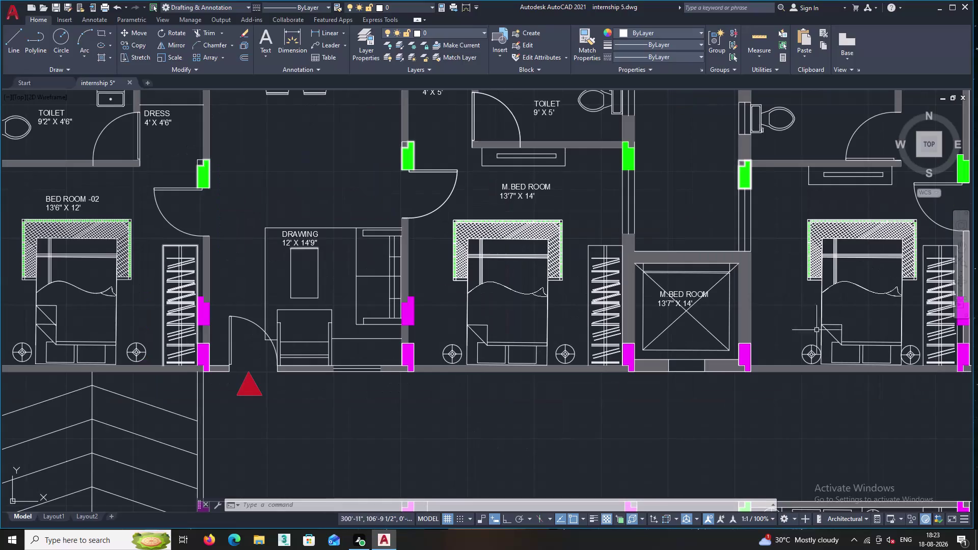
Replace the lift shaft label text with LIFT / 6'6" X6' via Mtext Edit.
middle_drag(776, 336, 711, 328)
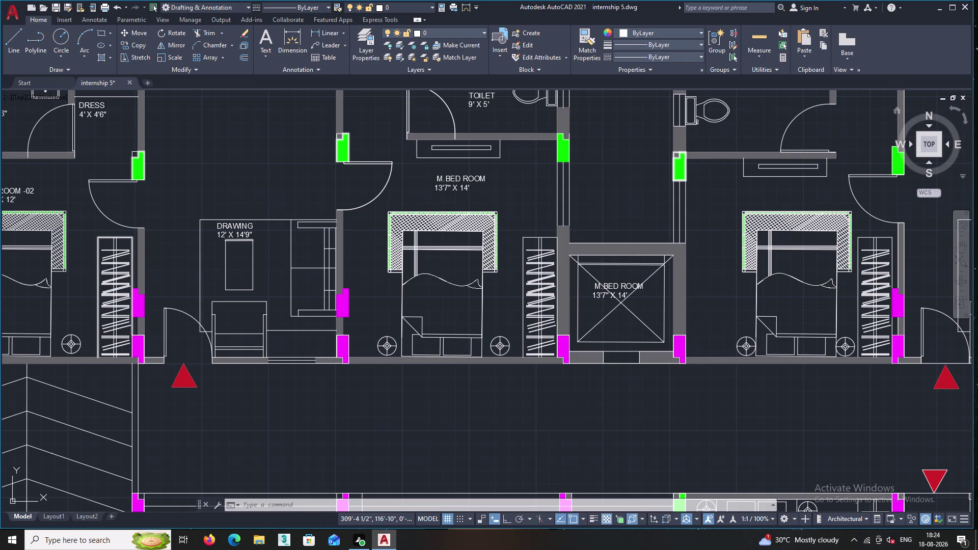
scroll(down, 3)
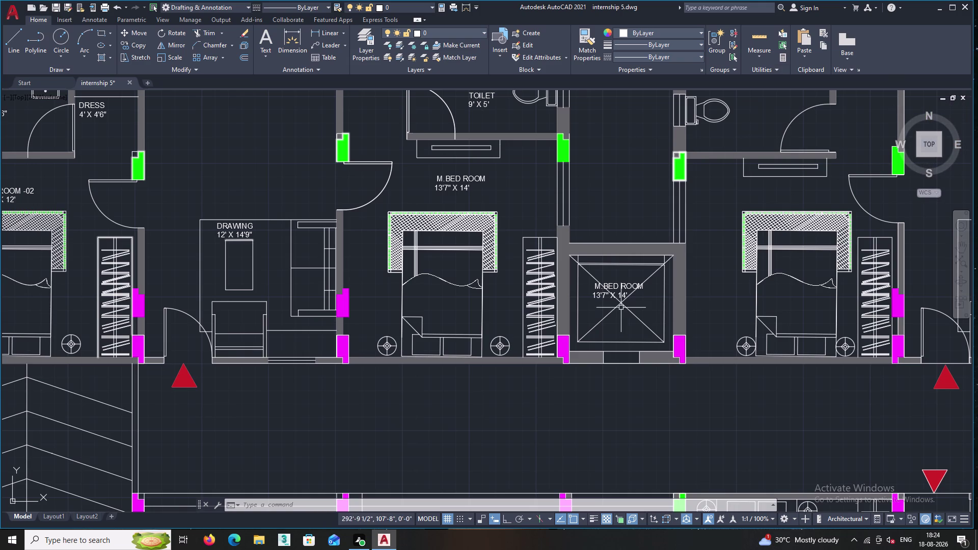
scroll(up, 3)
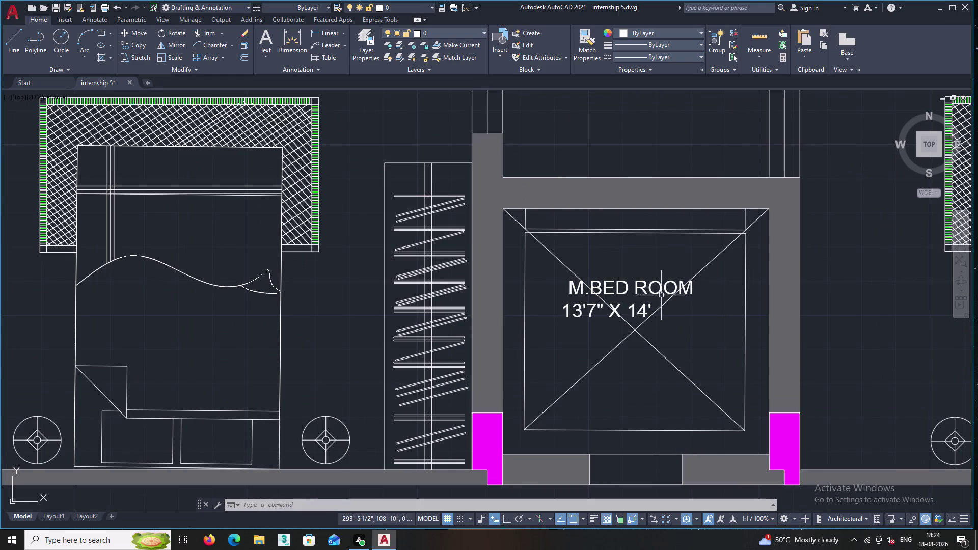
scroll(down, 3)
scroll(up, 3)
double_click(641, 285)
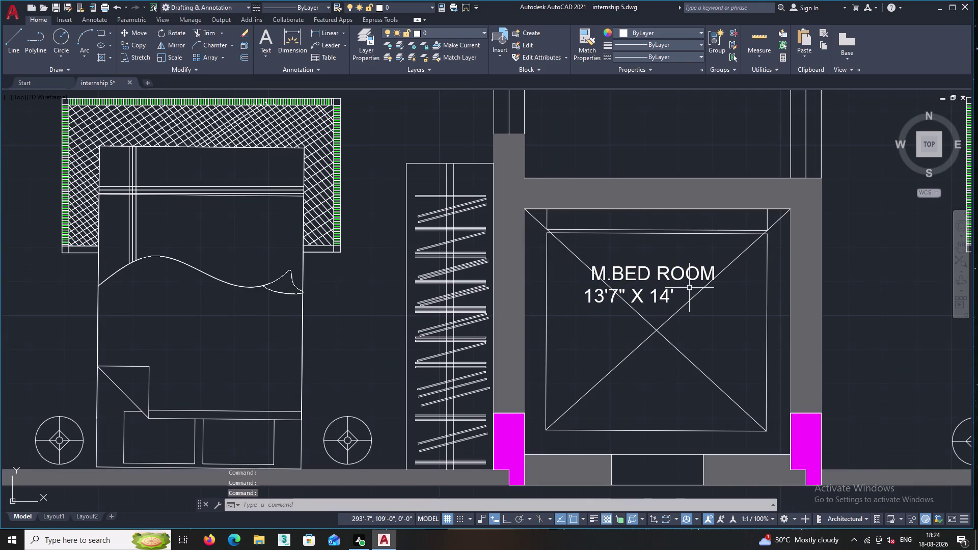
click(672, 270)
right_click(661, 252)
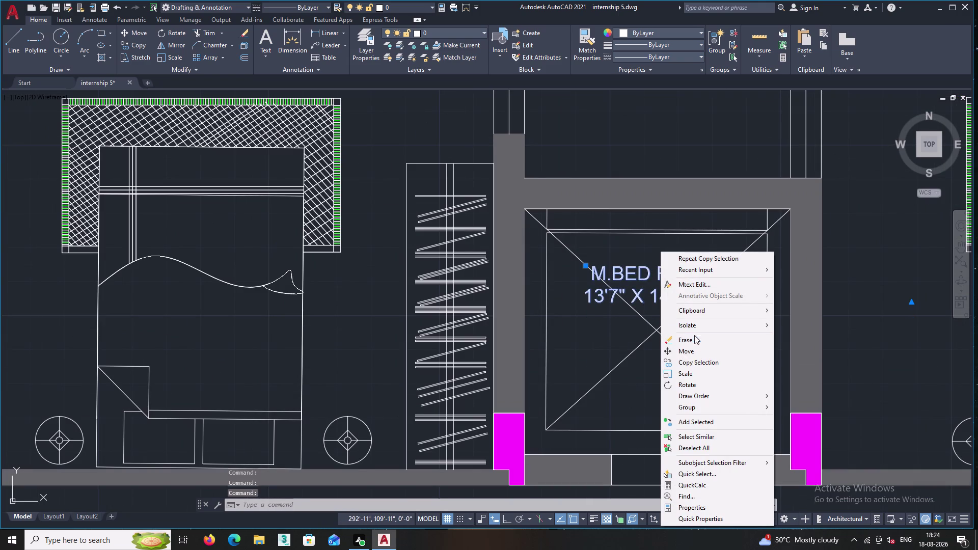
click(695, 286)
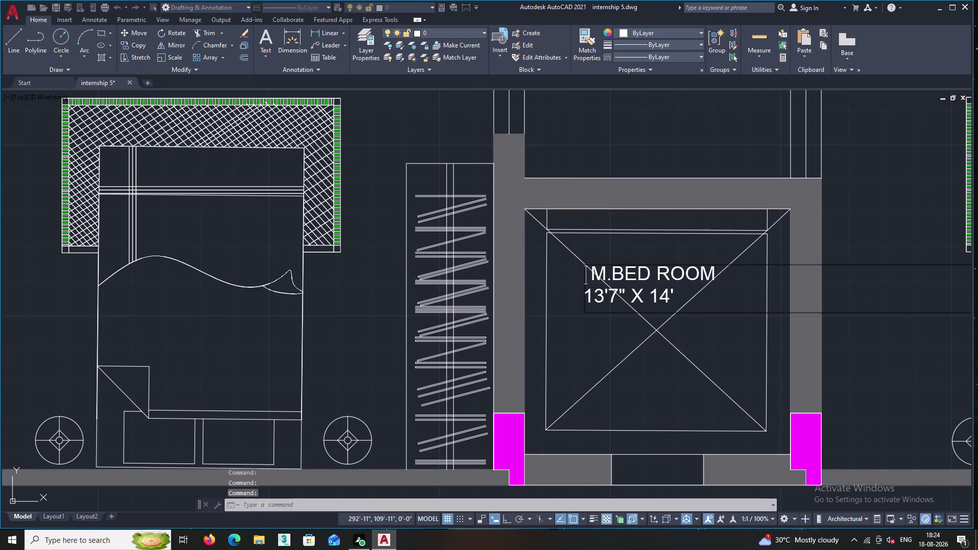
double_click(677, 296)
click(677, 296)
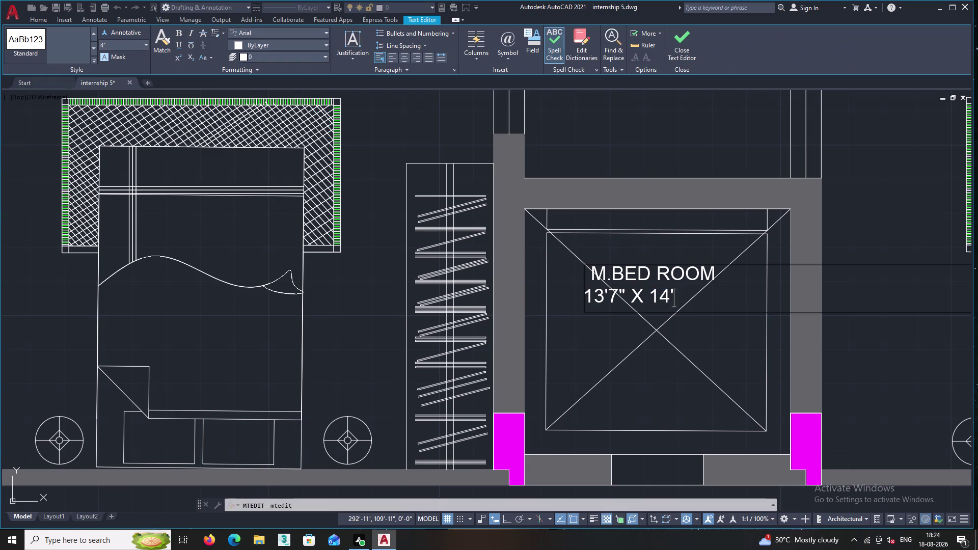
key(BackSpace)
key(BackSpace)
key(BackSpace)
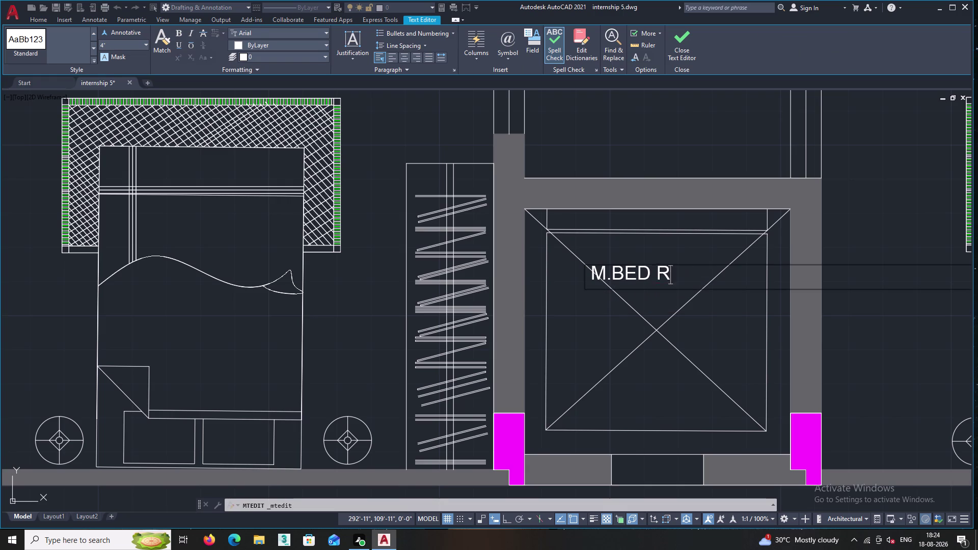
text(LIF)
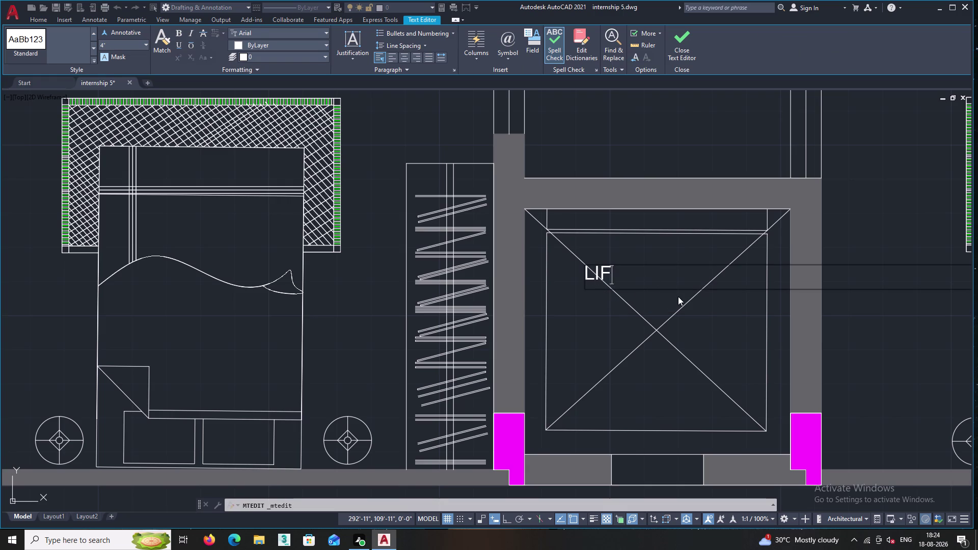
text(T)
scroll(up, 3)
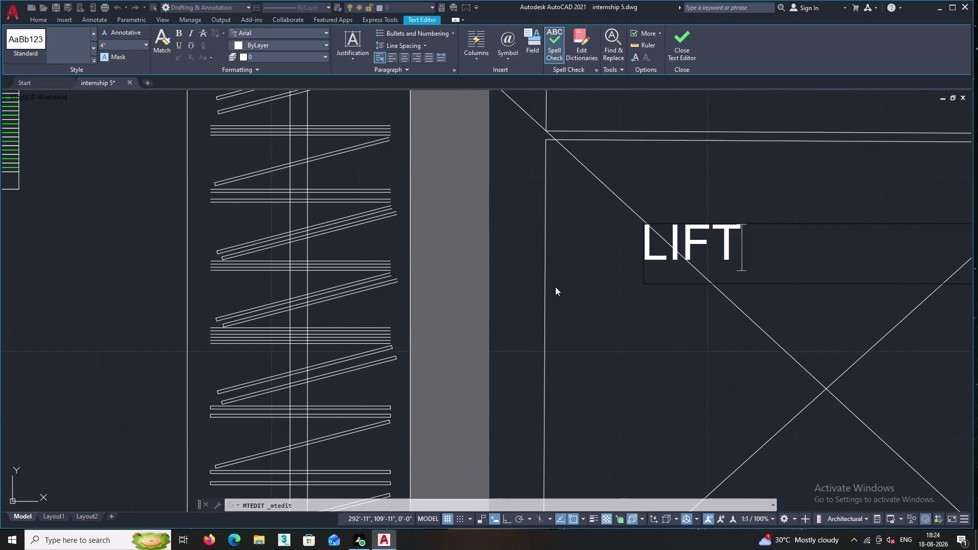
key(Return)
text(6)
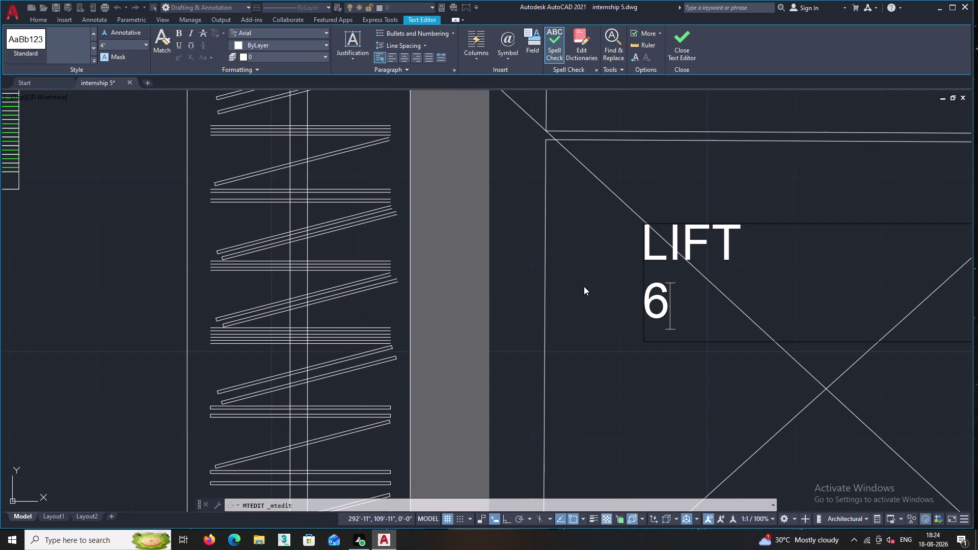
text('6")
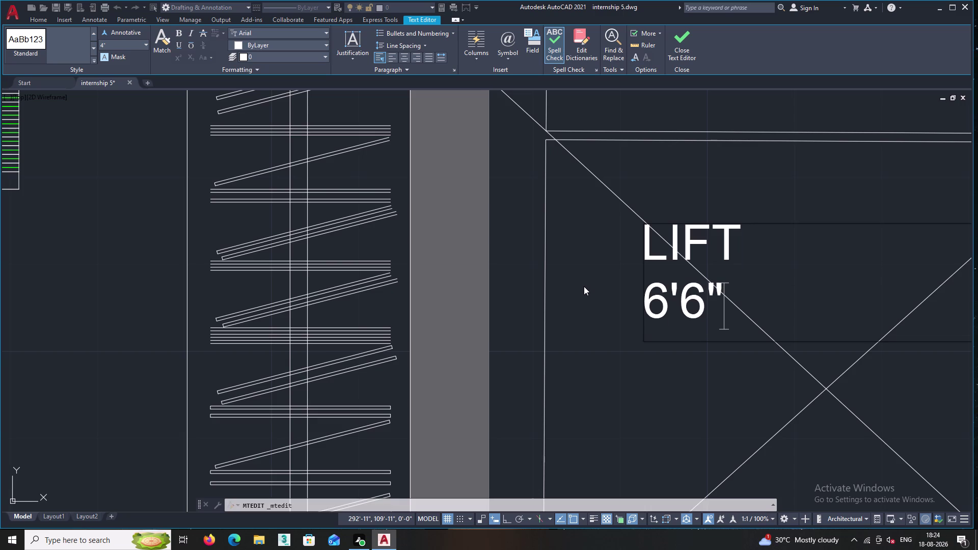
key(space)
text(X6)
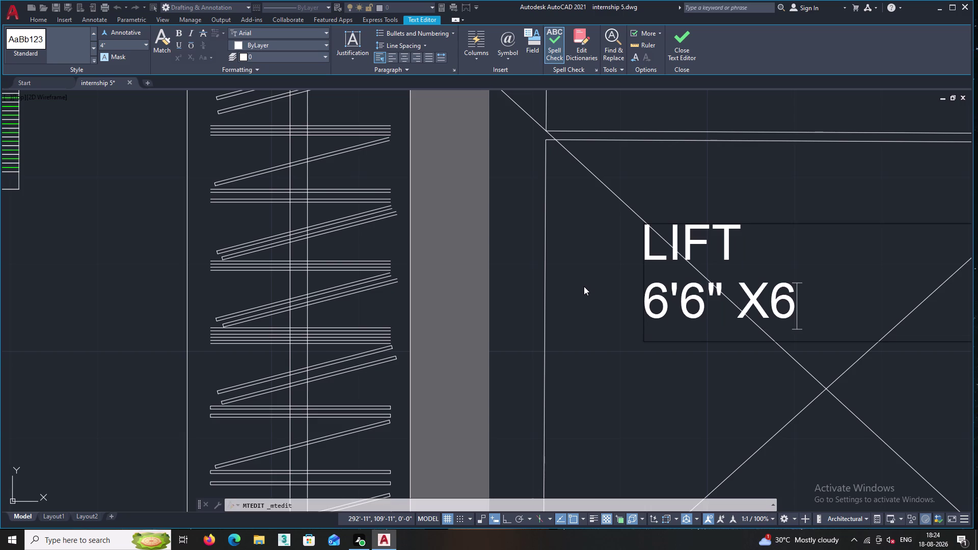
key(apostrophe)
scroll(up, 3)
click(618, 370)
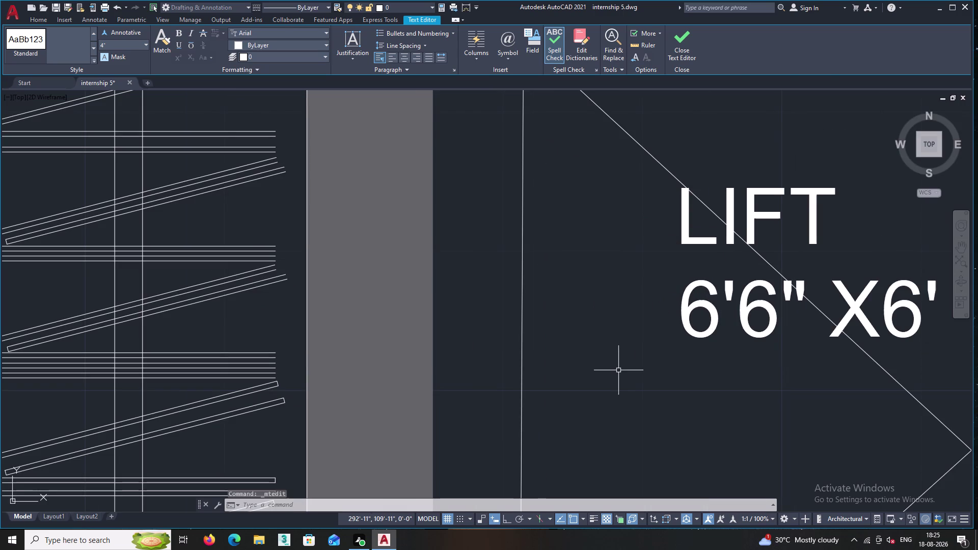
Move the LIFT label lower and to the right within the shaft.
middle_drag(663, 359, 530, 359)
scroll(down, 3)
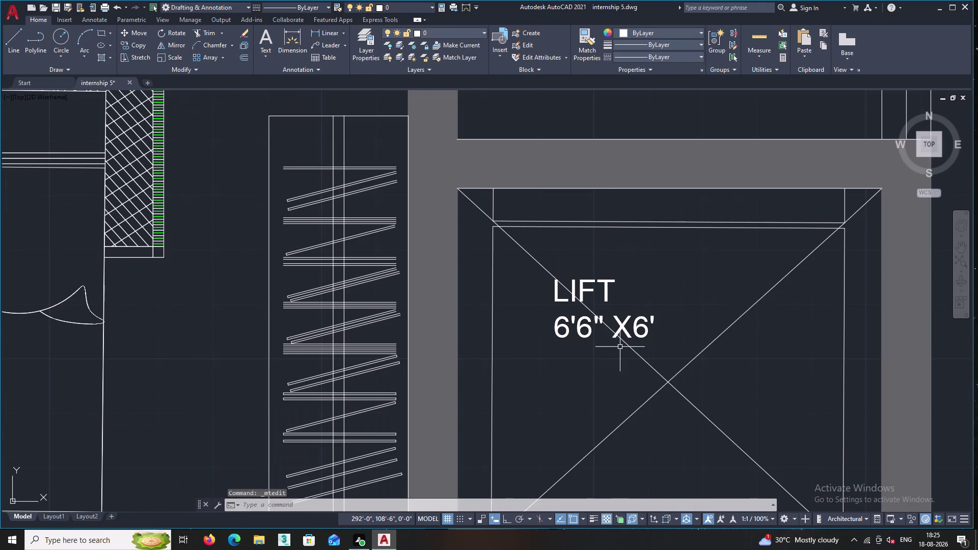
scroll(up, 3)
click(574, 276)
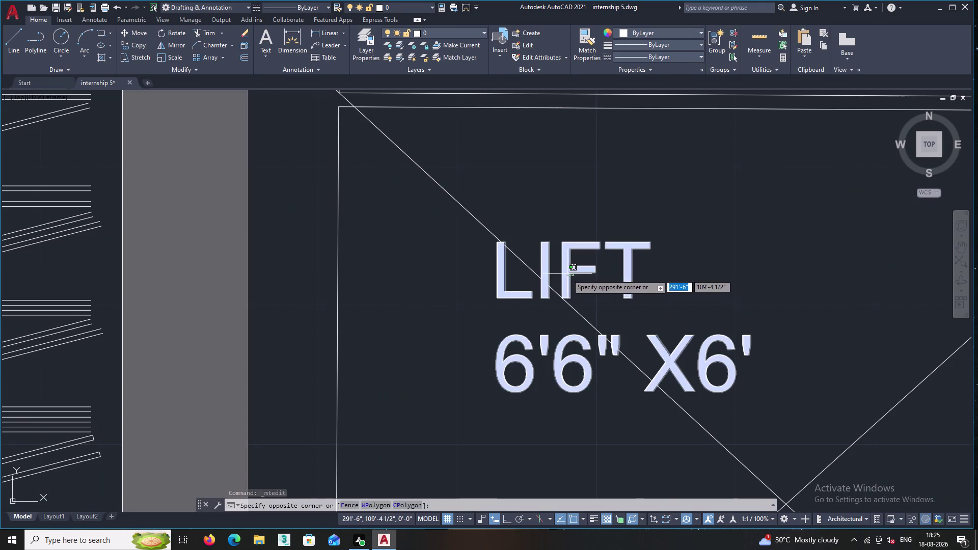
click(567, 274)
right_click(555, 251)
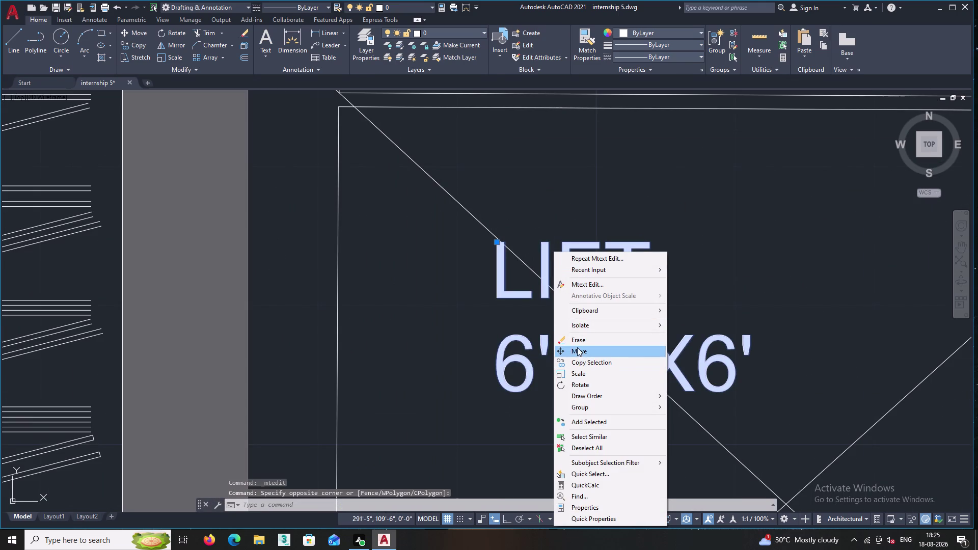
double_click(573, 351)
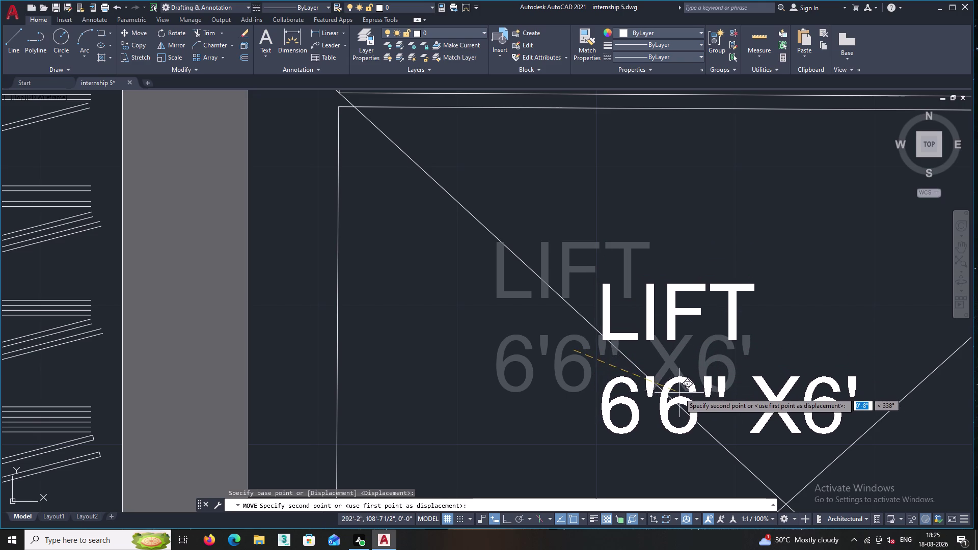
middle_drag(732, 404, 642, 365)
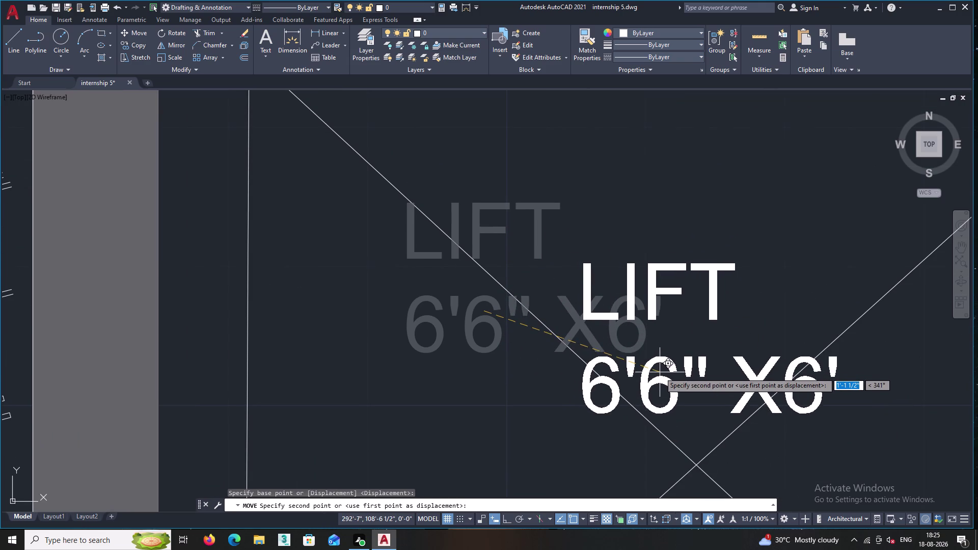
click(675, 383)
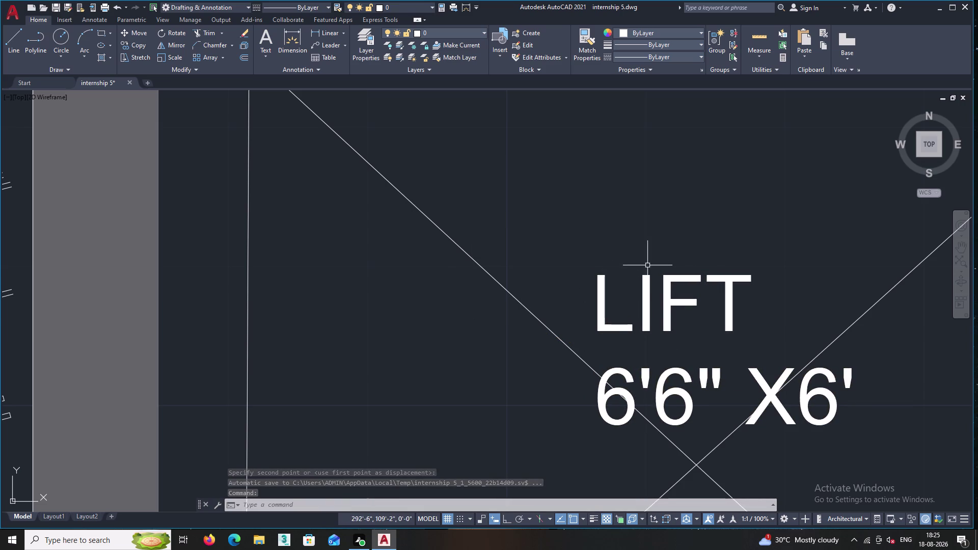
scroll(down, 3)
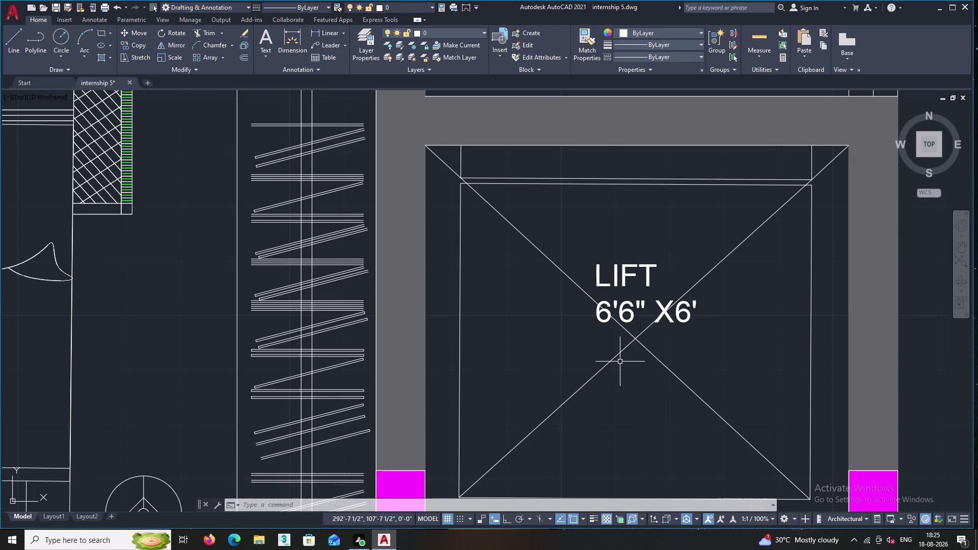
Renumber the BED ROOM -02 label to BED ROOM -01.
middle_drag(616, 361, 568, 399)
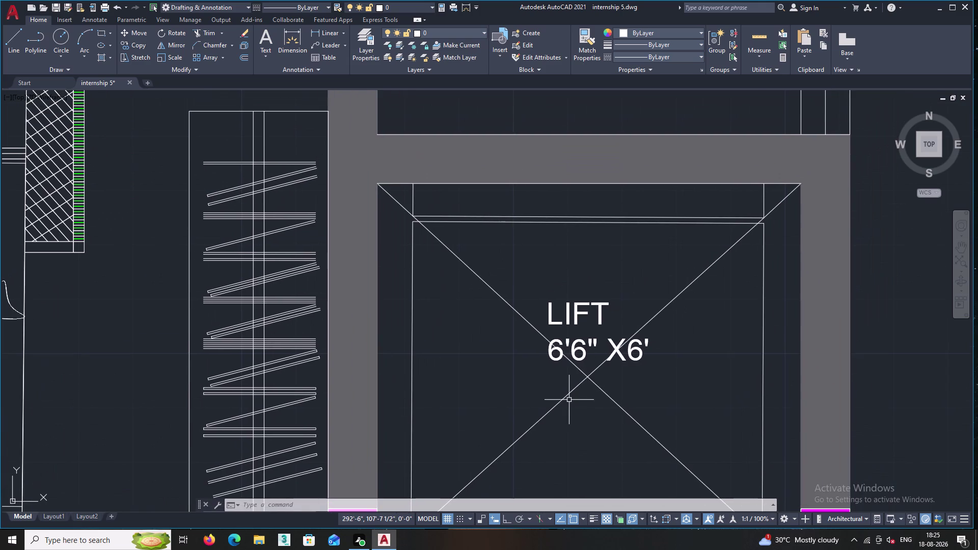
scroll(down, 3)
middle_drag(508, 401, 498, 428)
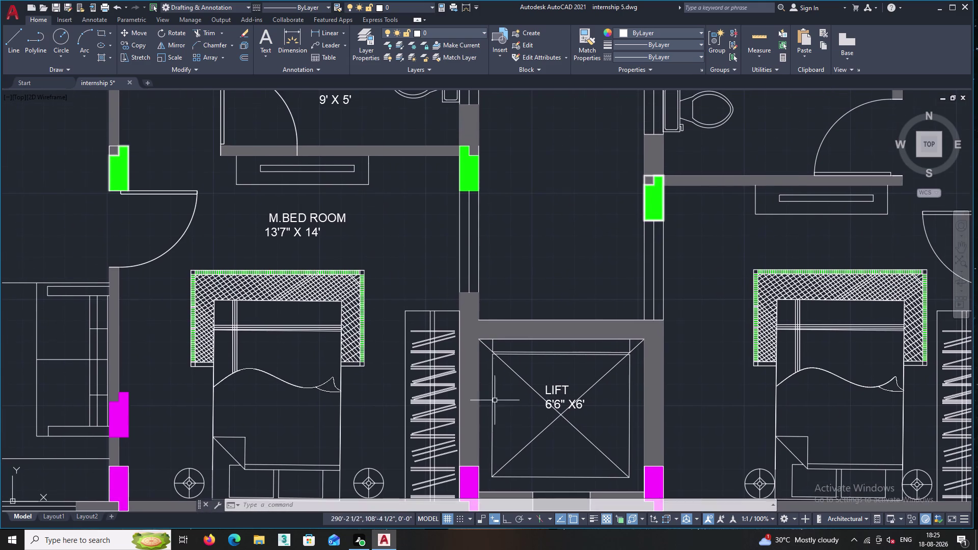
scroll(down, 3)
middle_drag(559, 320, 685, 322)
scroll(up, 3)
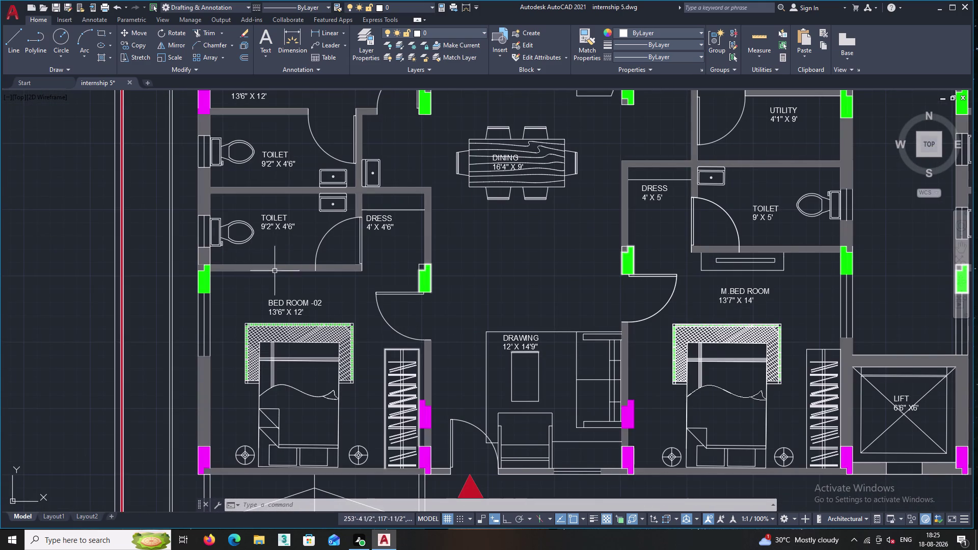
scroll(up, 3)
scroll(up, 3)
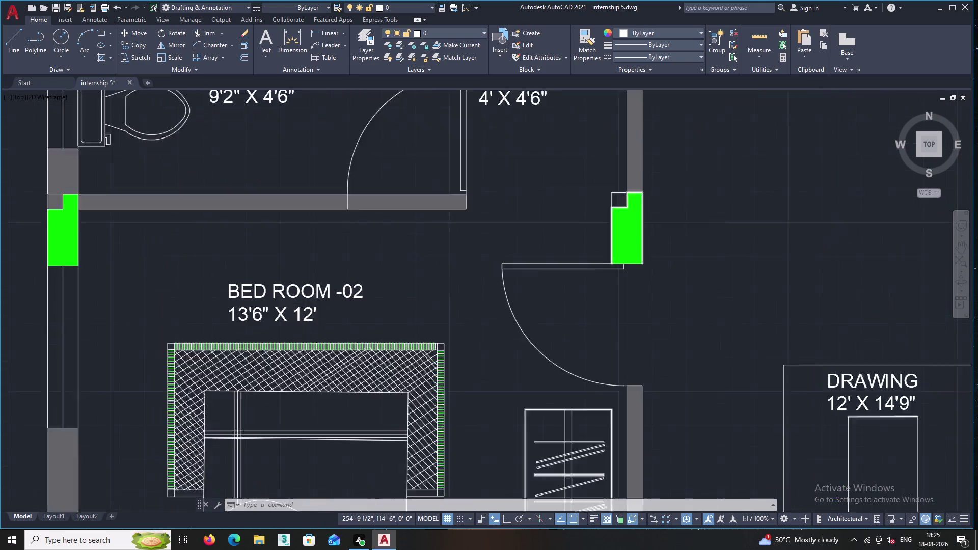
scroll(down, 3)
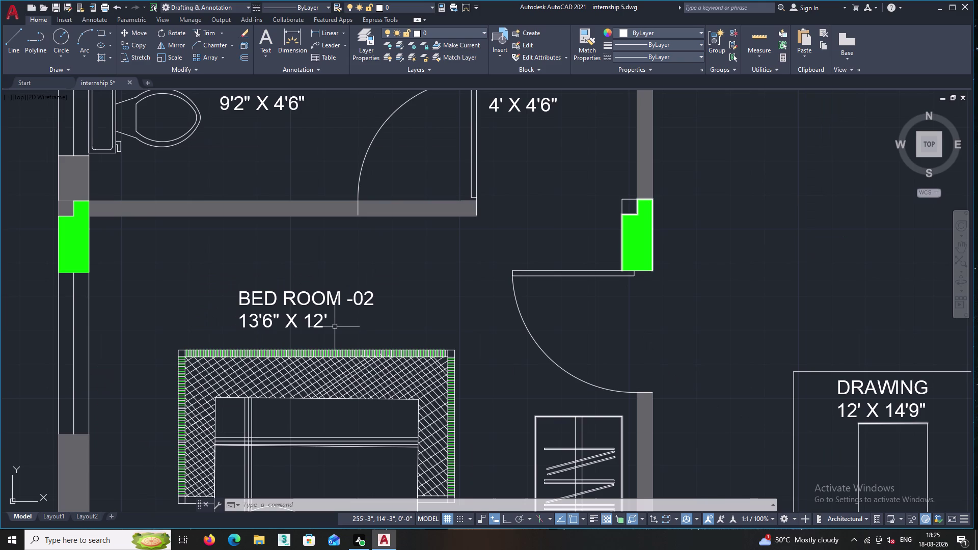
scroll(down, 3)
middle_drag(325, 303, 324, 391)
scroll(up, 3)
scroll(up, 3)
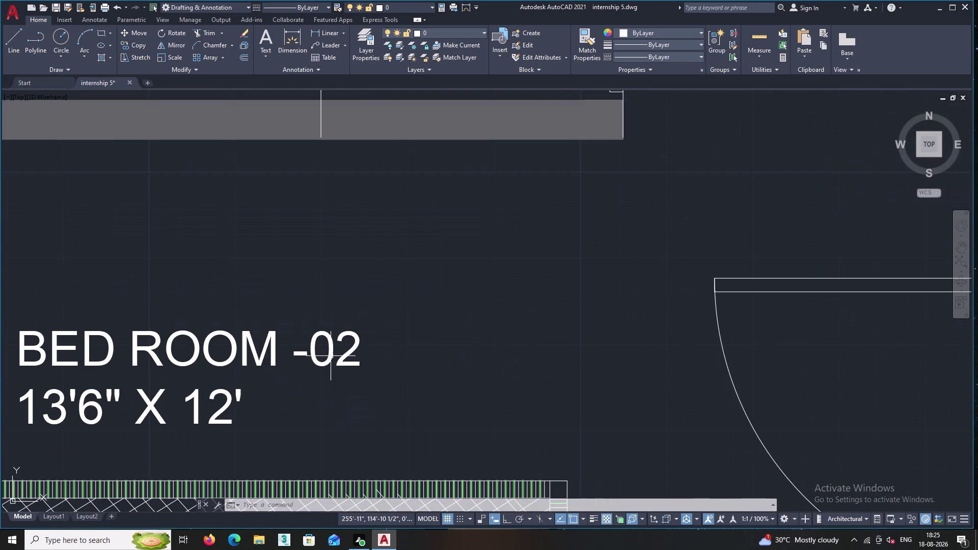
click(330, 355)
right_click(330, 325)
double_click(371, 82)
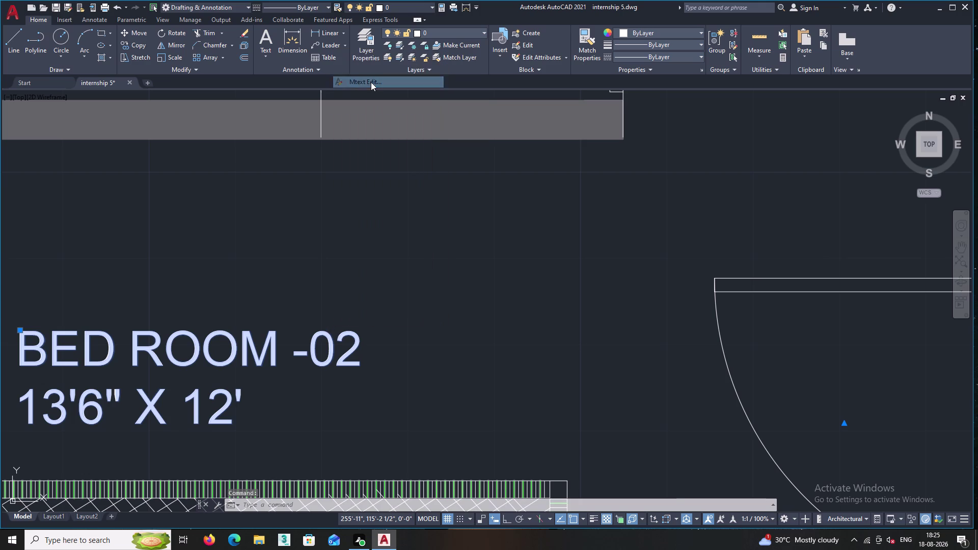
click(367, 353)
key(BackSpace)
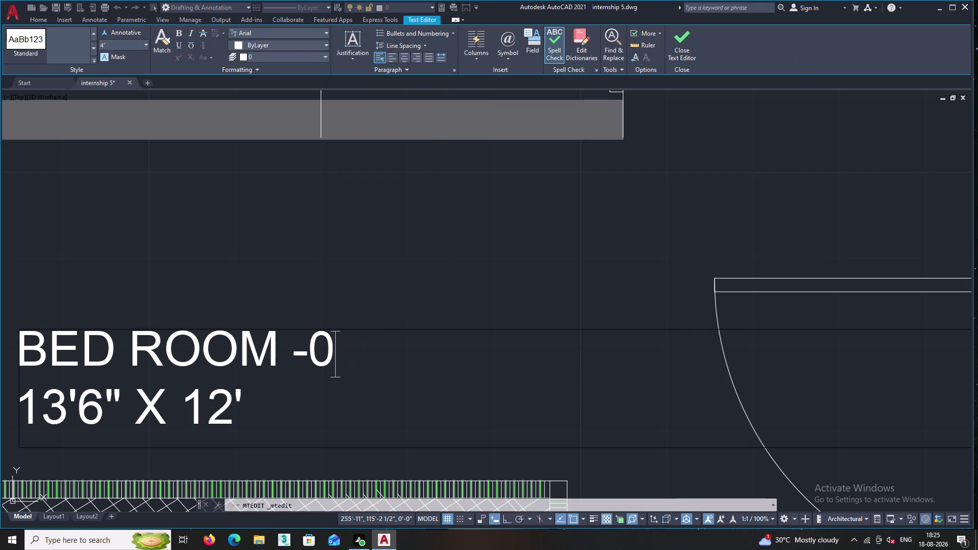
key(1)
scroll(down, 3)
Complete the bedroom size so it reads 13'6" X 12'5".
middle_drag(321, 383, 408, 353)
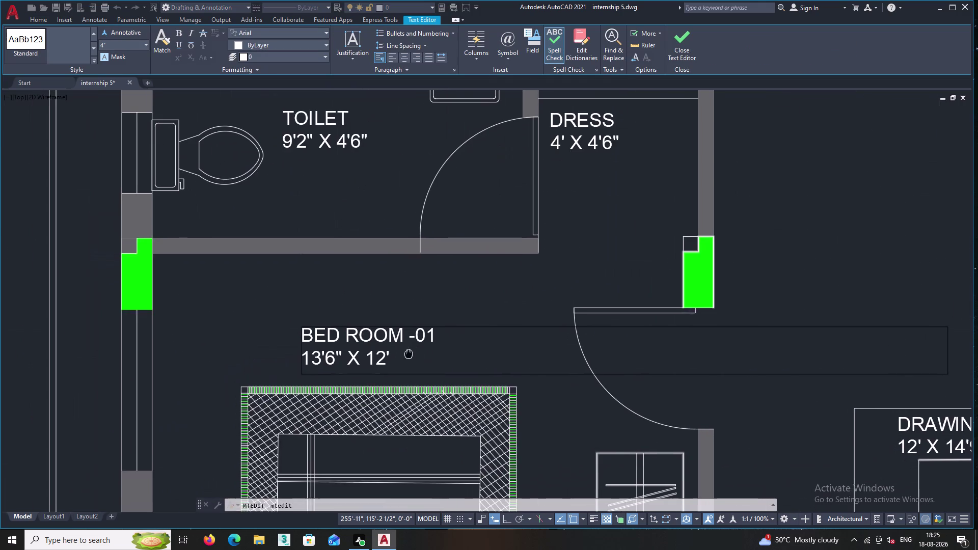
middle_drag(408, 353, 407, 353)
scroll(up, 3)
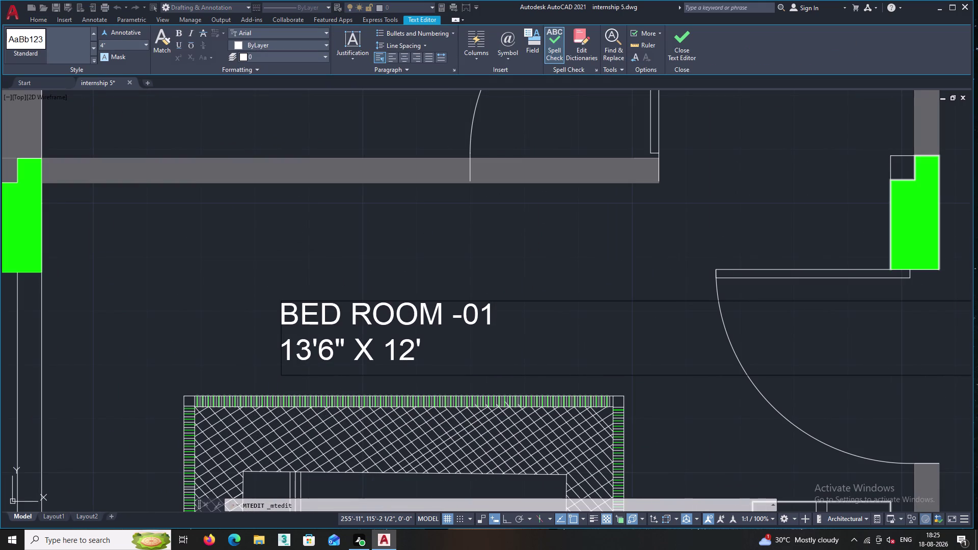
scroll(up, 3)
click(445, 331)
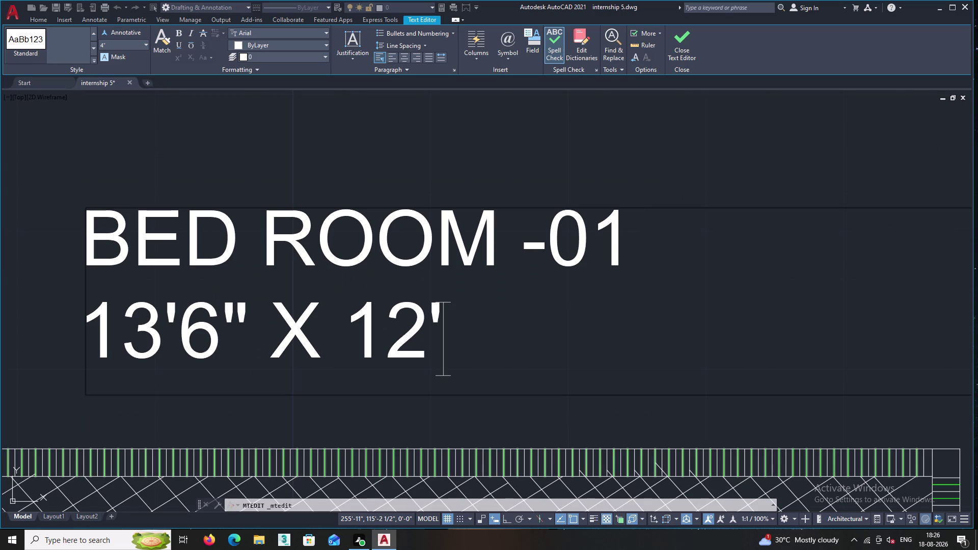
text(5)
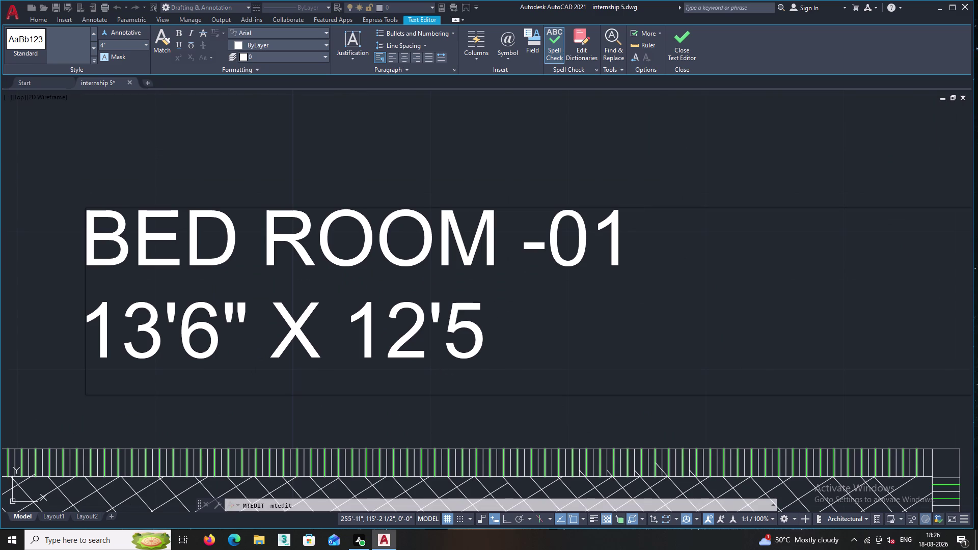
text(")
click(417, 412)
scroll(down, 3)
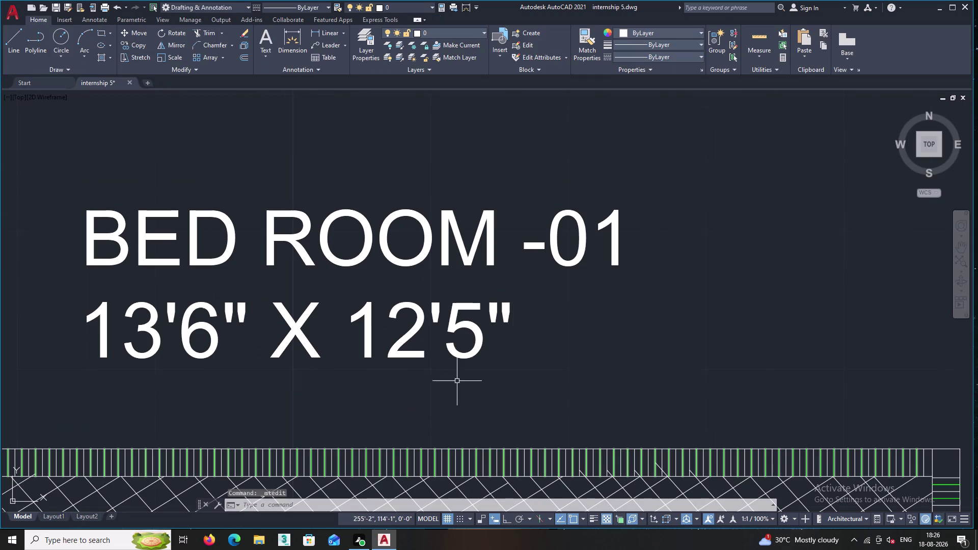
middle_drag(494, 359, 364, 348)
scroll(down, 3)
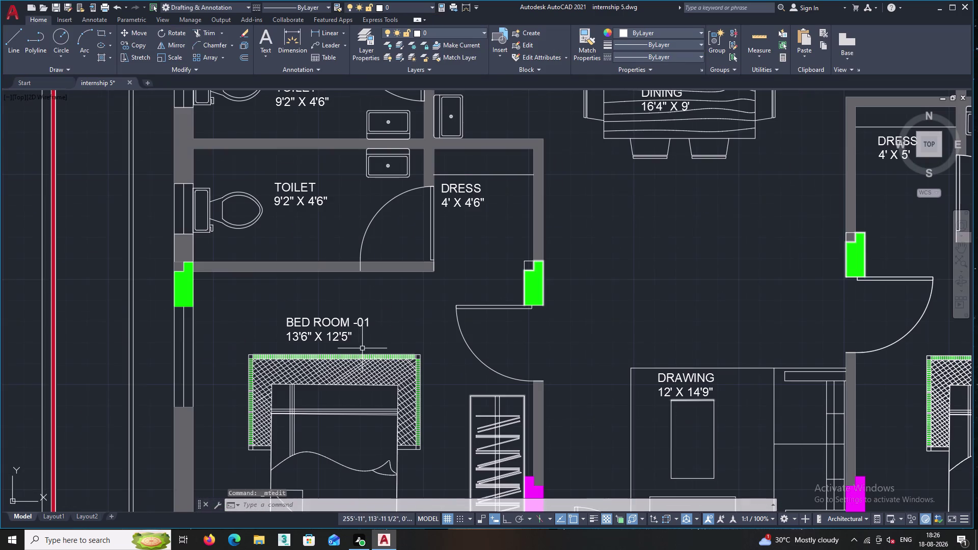
middle_drag(353, 344, 332, 386)
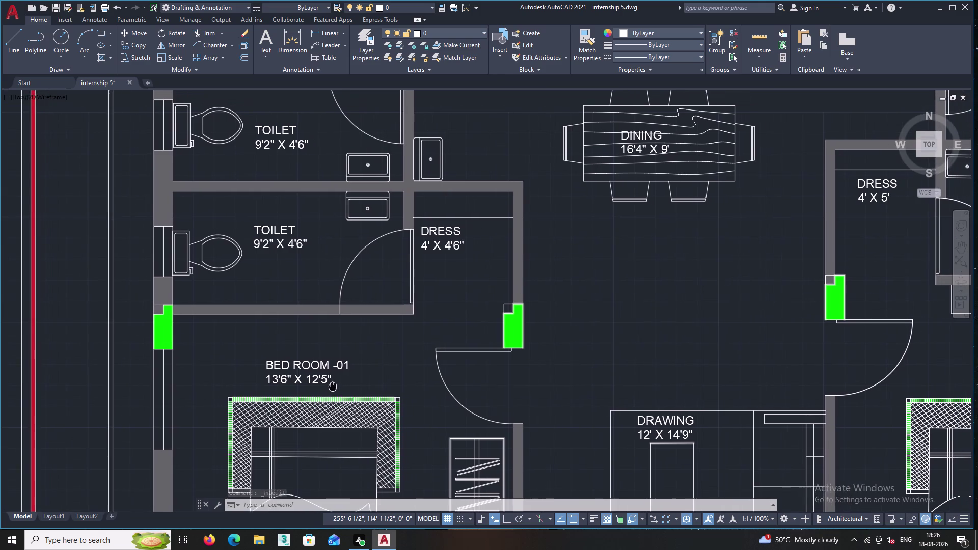
middle_drag(332, 387, 239, 385)
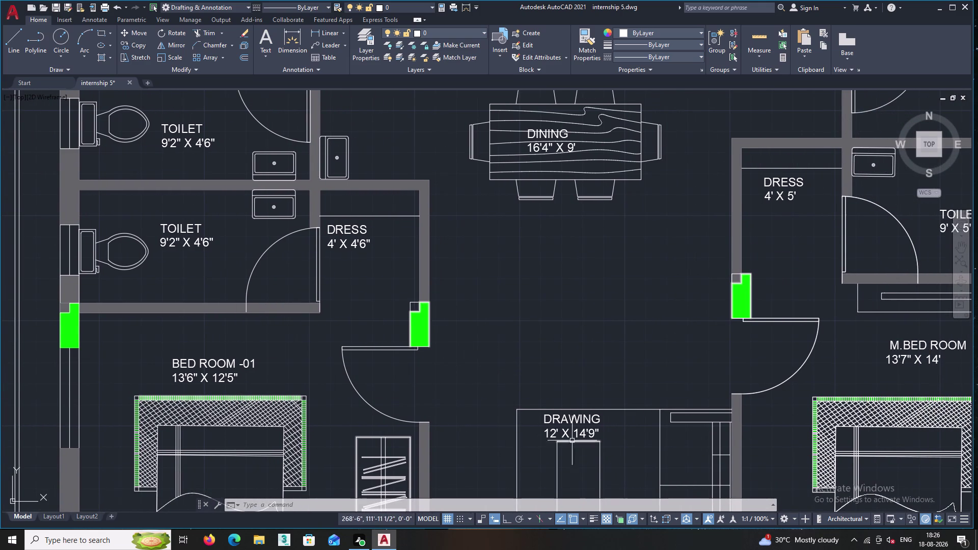
middle_drag(578, 435, 401, 394)
scroll(down, 3)
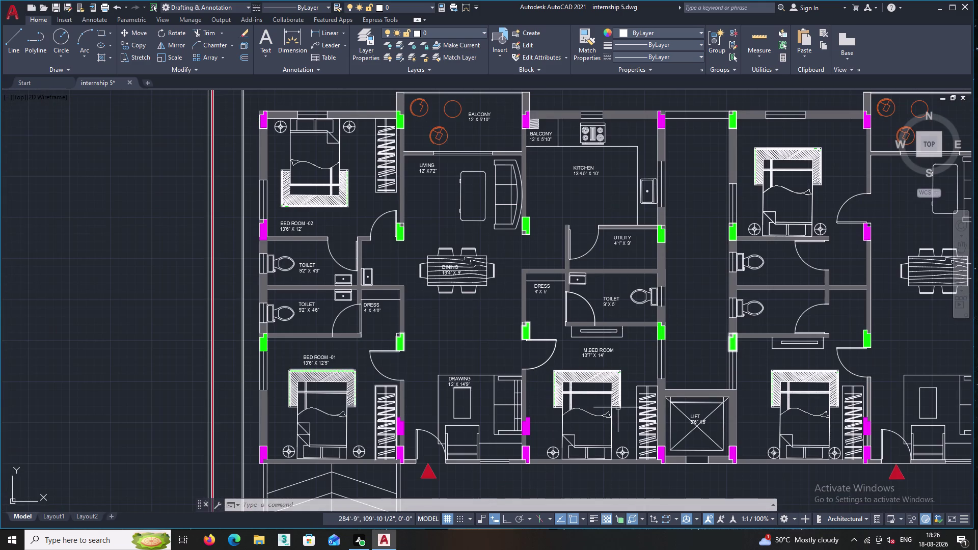
middle_drag(617, 407, 524, 407)
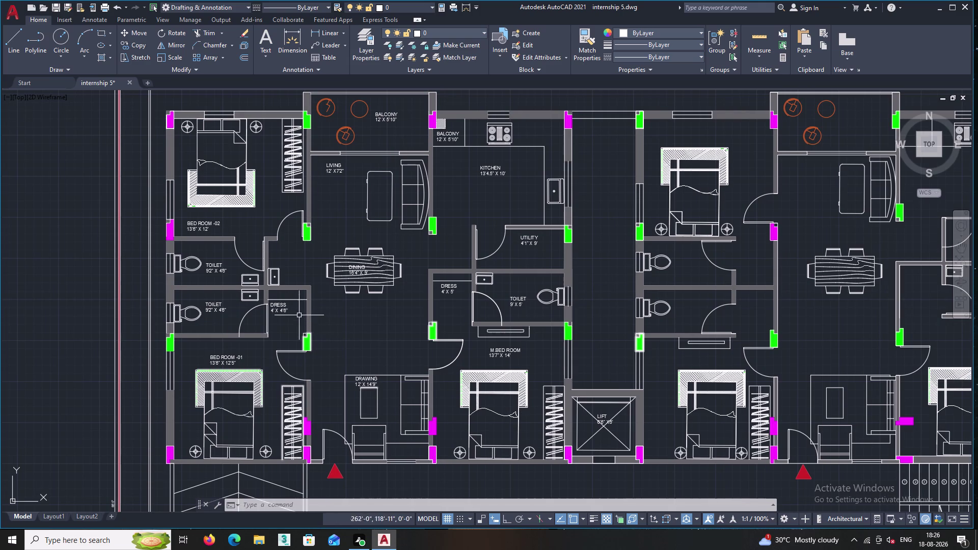
middle_drag(249, 276, 308, 360)
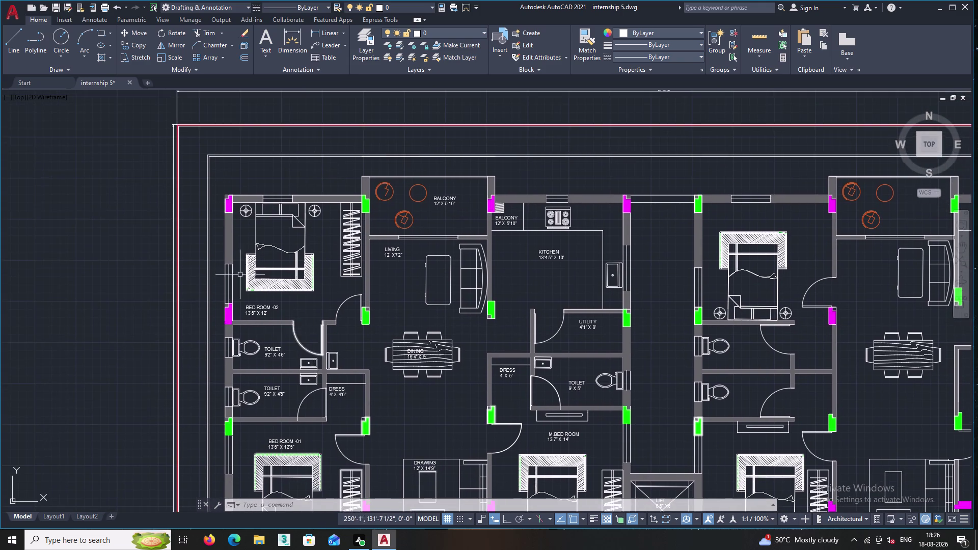
scroll(up, 3)
Copy the BED ROOM -02 13'6" X 12' label into the right unit's bedroom.
double_click(305, 384)
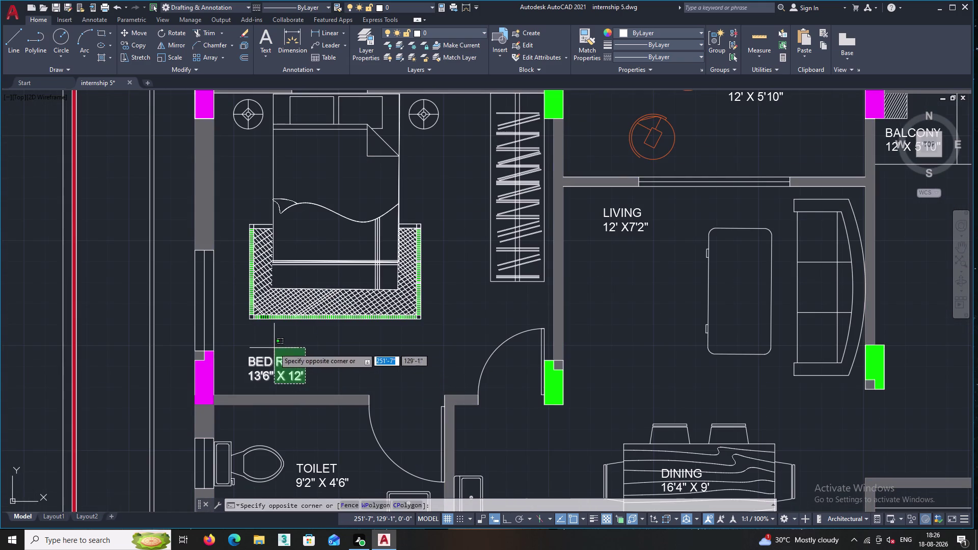
click(274, 347)
right_click(285, 346)
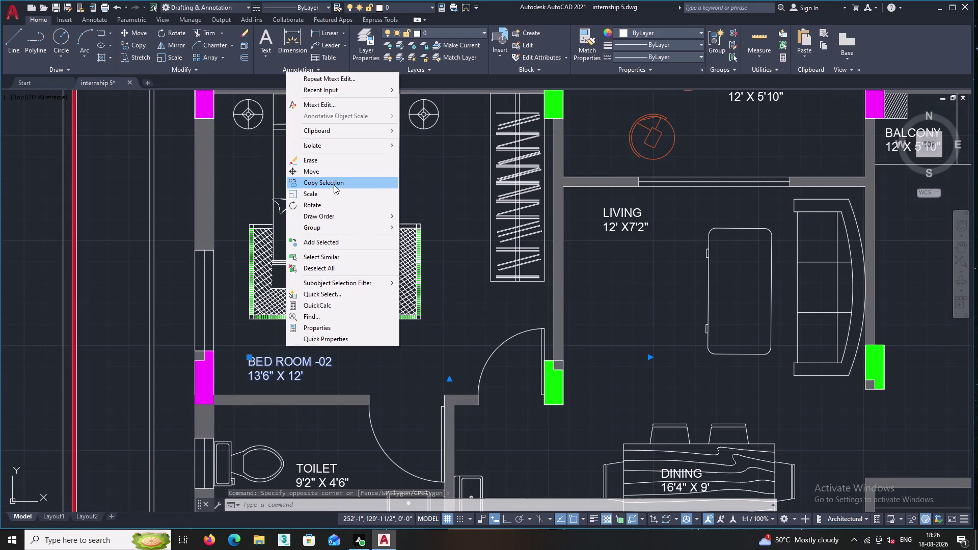
double_click(324, 187)
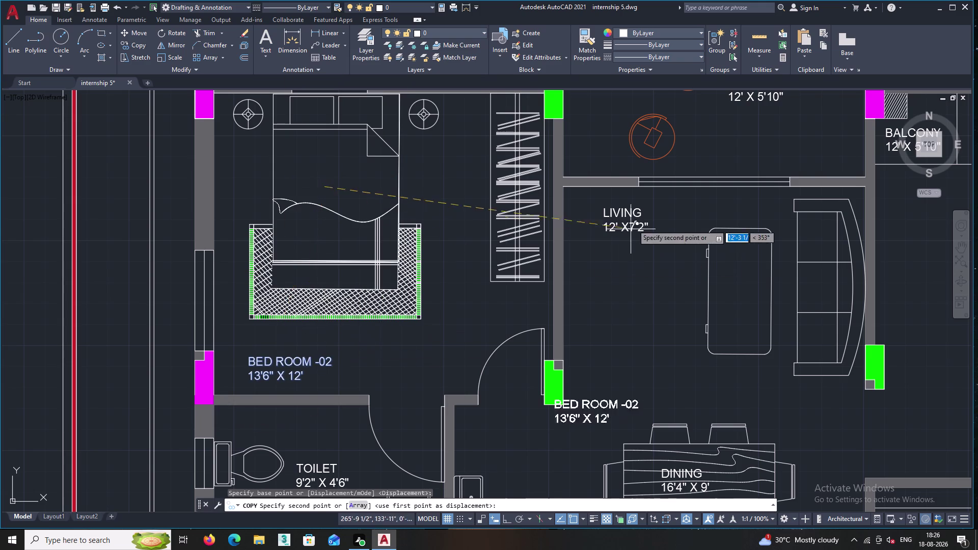
middle_drag(635, 202, 526, 324)
scroll(down, 3)
middle_drag(585, 288, 408, 222)
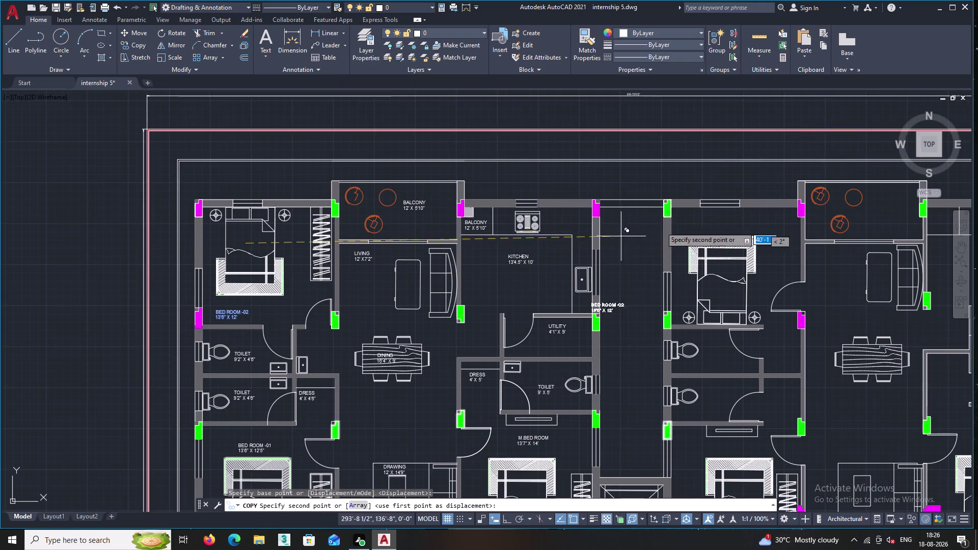
middle_drag(687, 197, 571, 243)
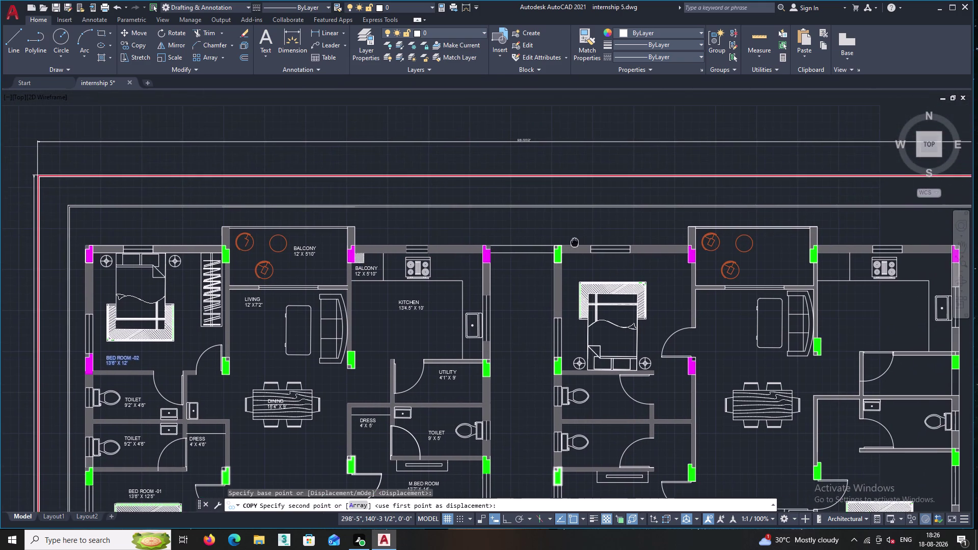
middle_drag(571, 243, 569, 243)
scroll(up, 3)
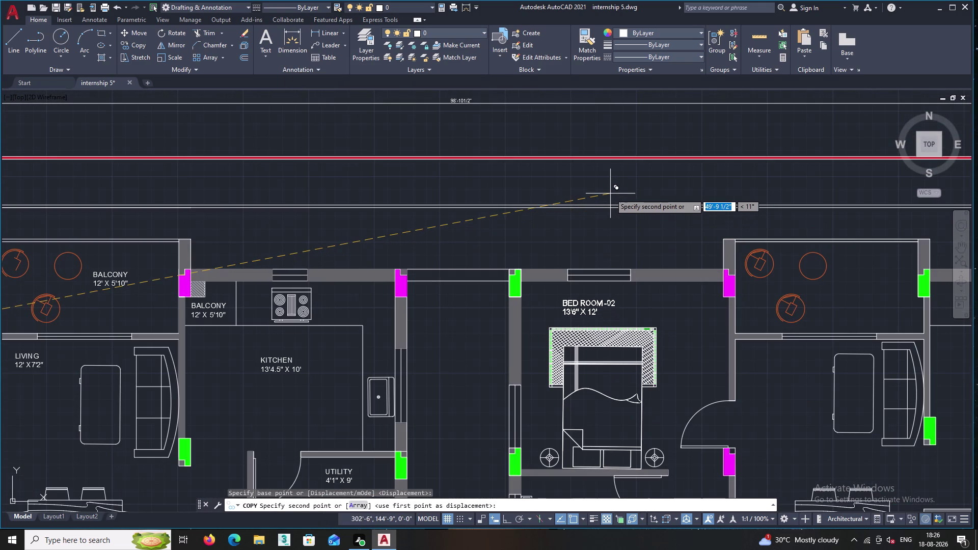
click(615, 193)
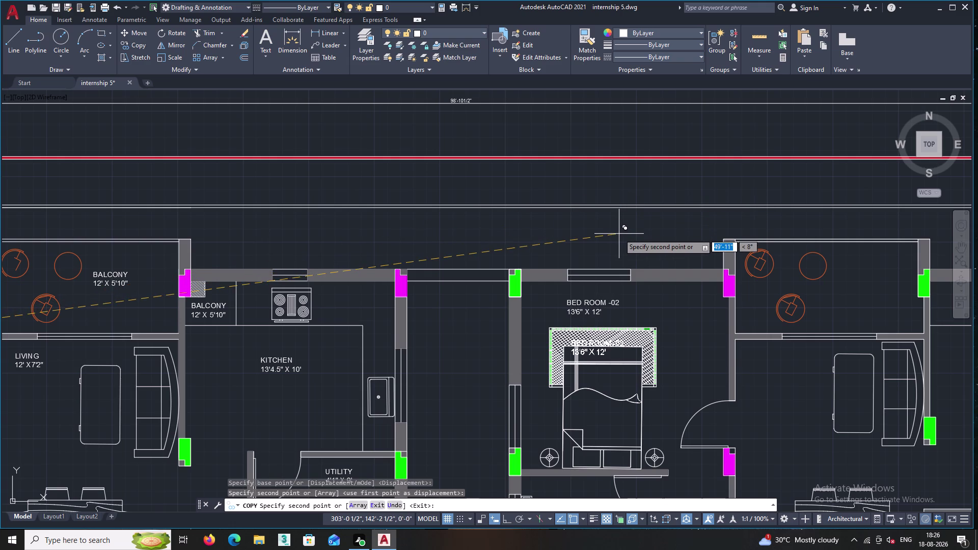
key(Escape)
scroll(down, 3)
middle_drag(542, 329, 581, 319)
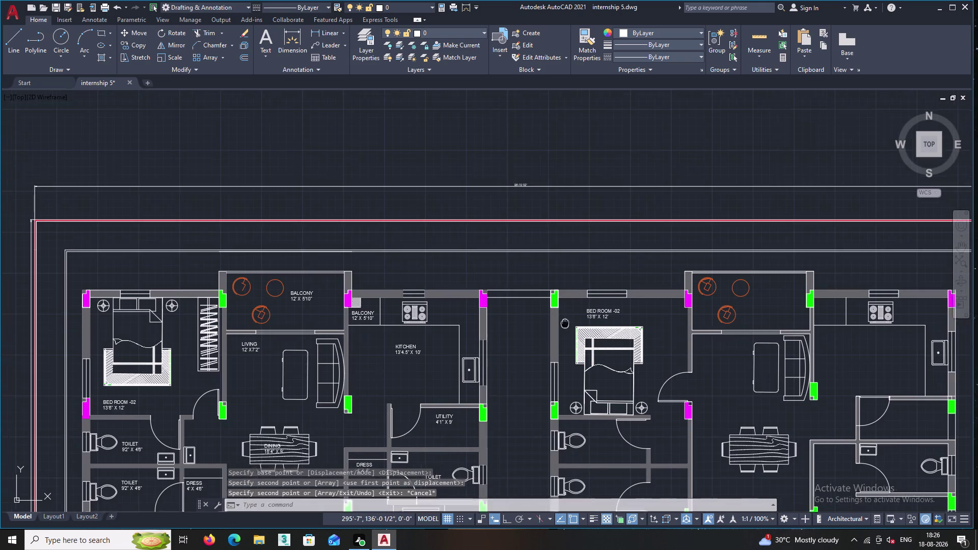
middle_drag(581, 319, 585, 317)
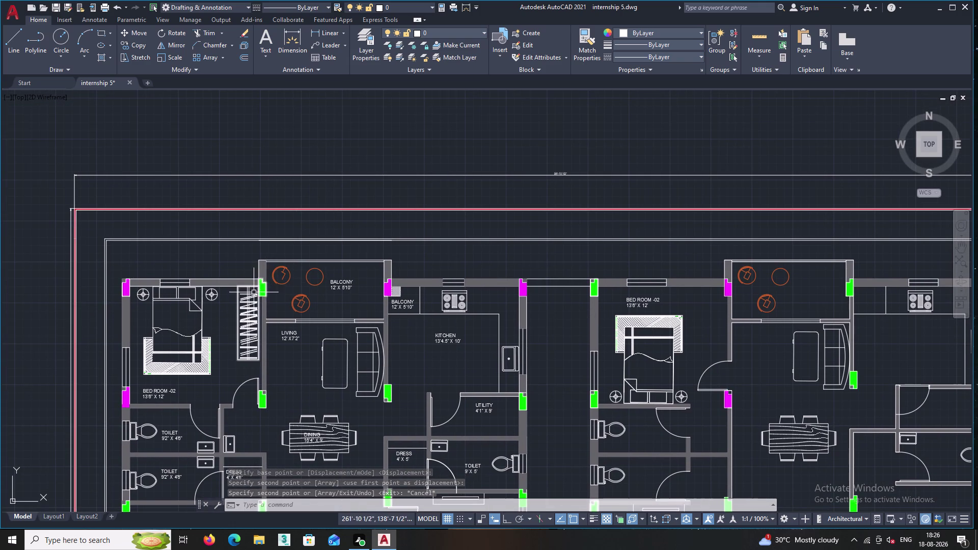
scroll(up, 3)
Copy the BALCONY 12' X 5'10" label into the right unit's balcony.
click(363, 292)
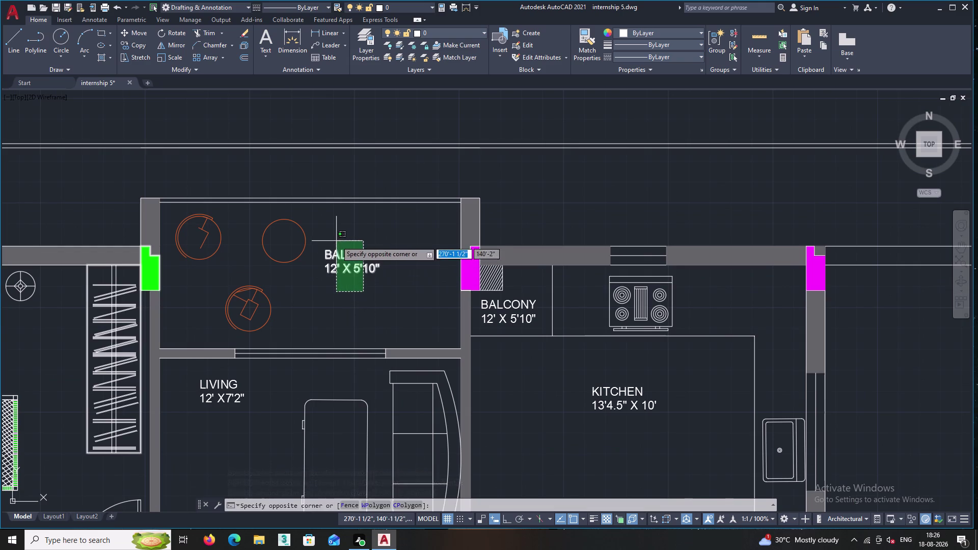
click(336, 241)
right_click(336, 241)
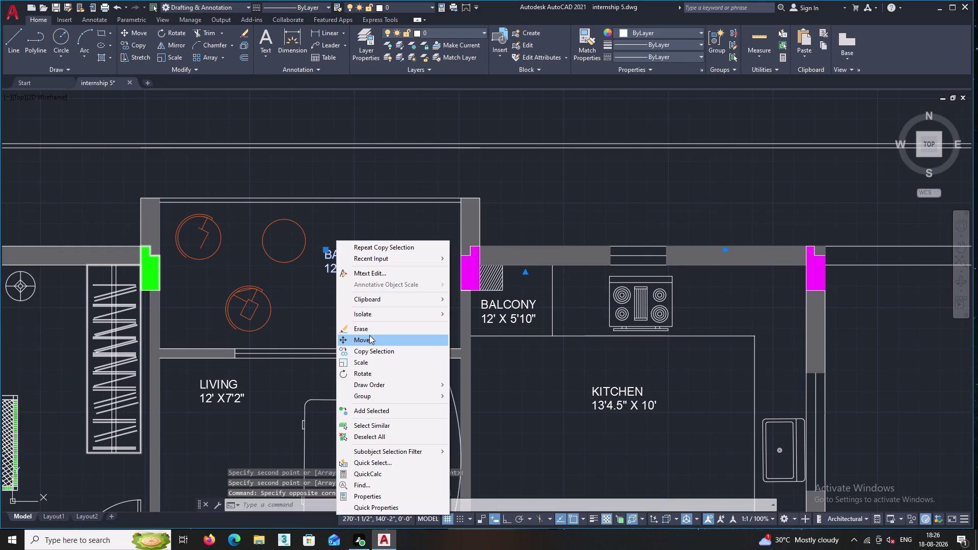
click(371, 349)
click(351, 268)
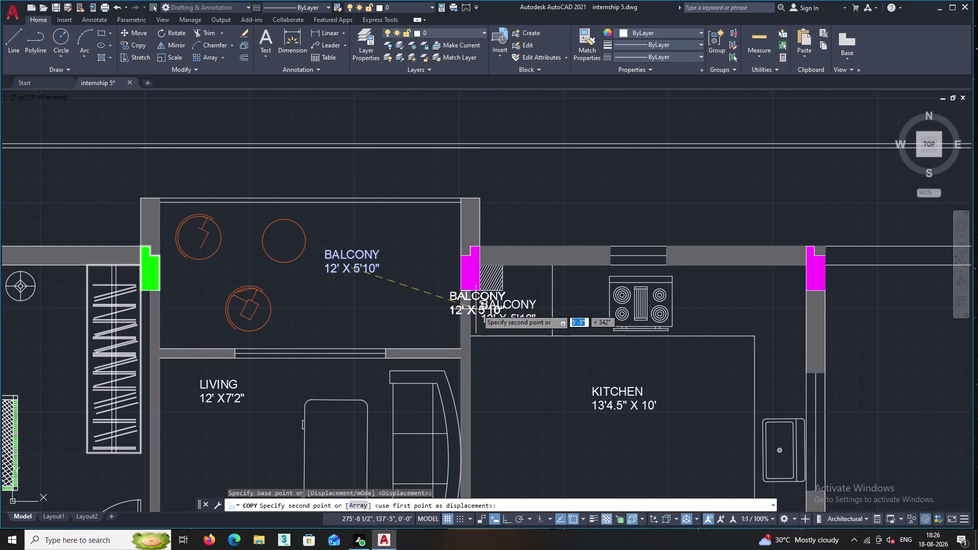
middle_drag(476, 309, 252, 257)
scroll(down, 3)
middle_drag(627, 275, 365, 264)
scroll(up, 3)
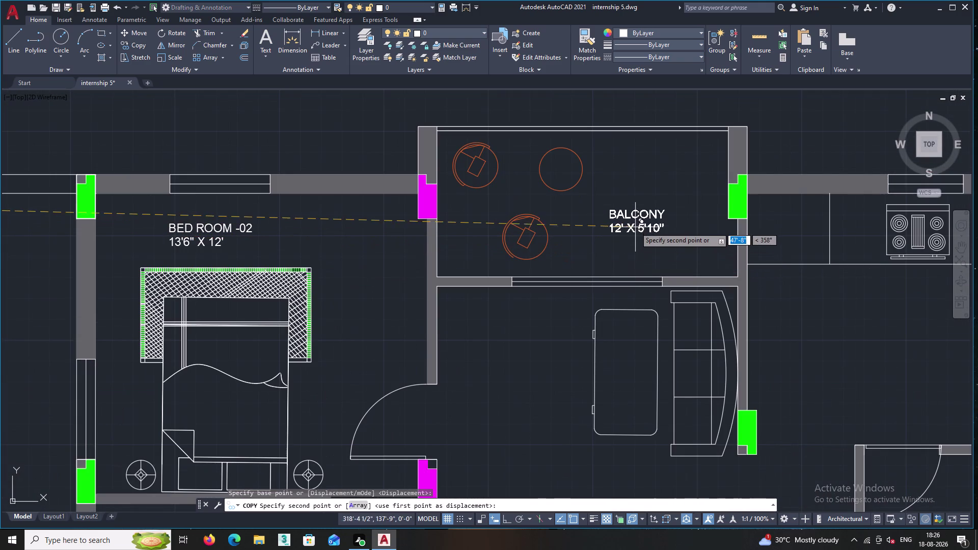
click(633, 212)
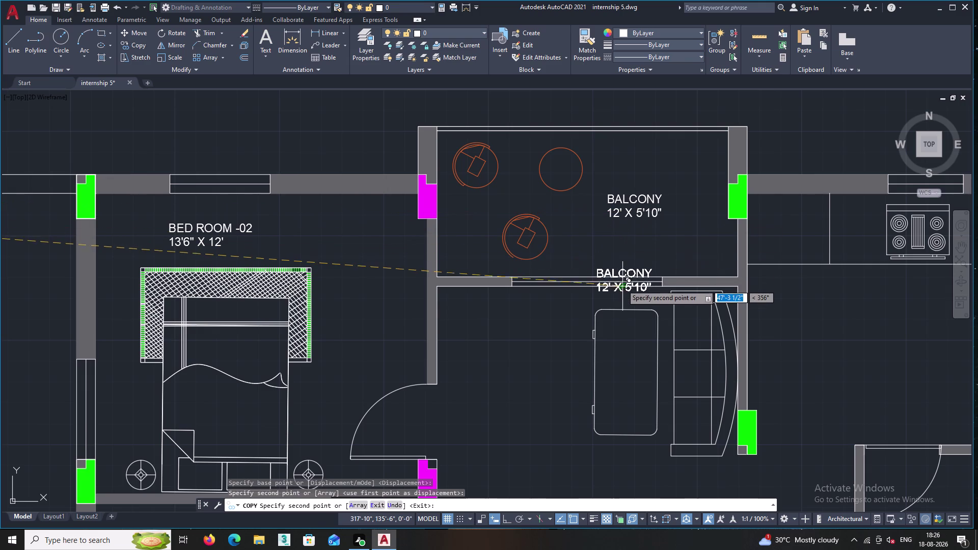
key(Escape)
scroll(down, 3)
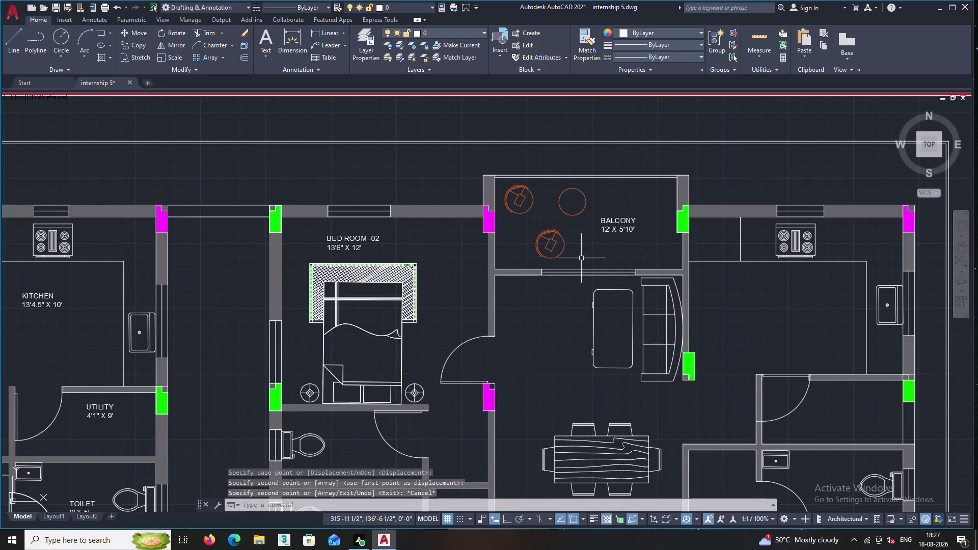
scroll(down, 3)
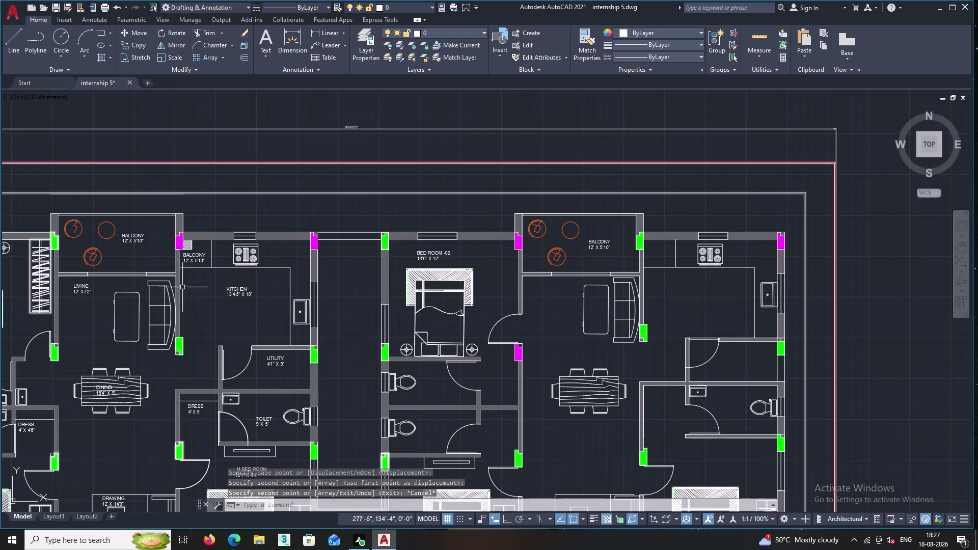
scroll(up, 3)
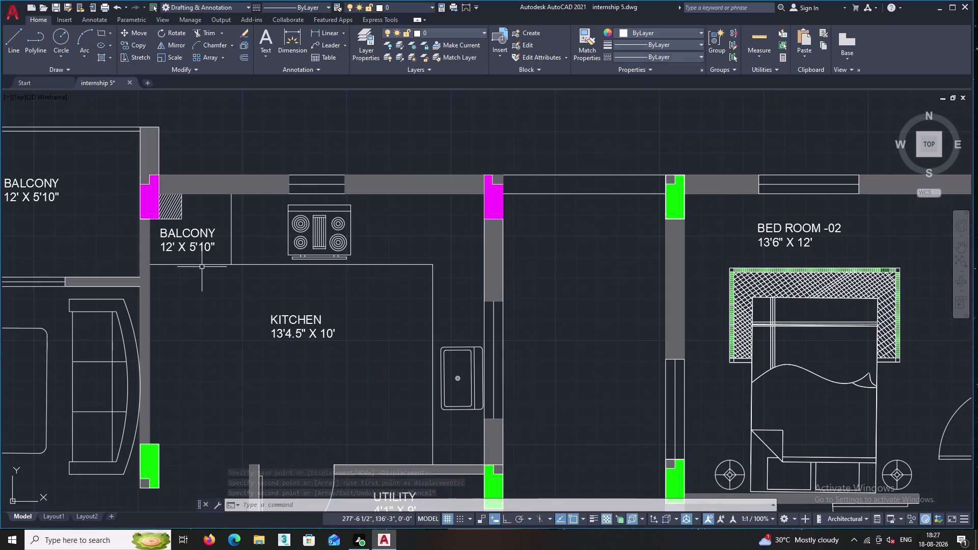
click(178, 233)
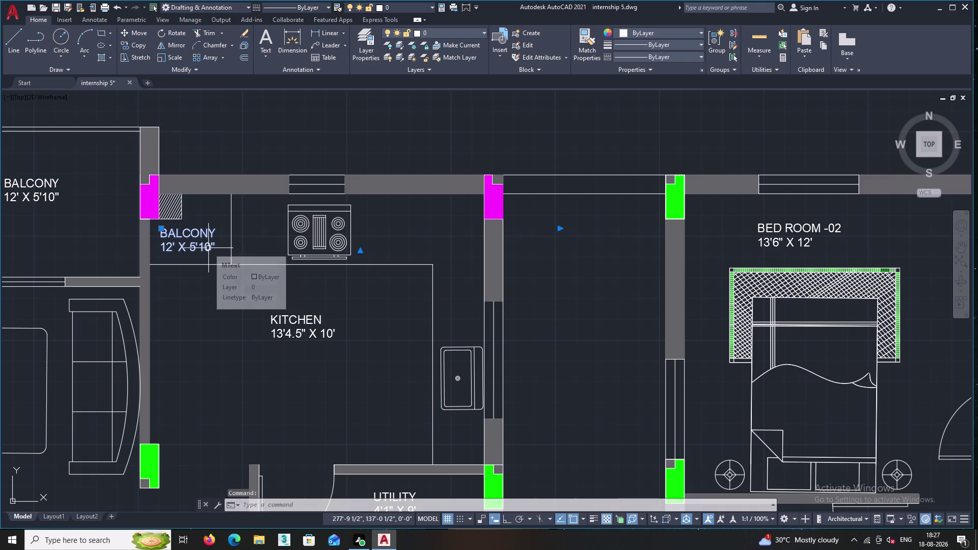
Replace the BALCONY text beside the kitchen with POOJA.
right_click(129, 227)
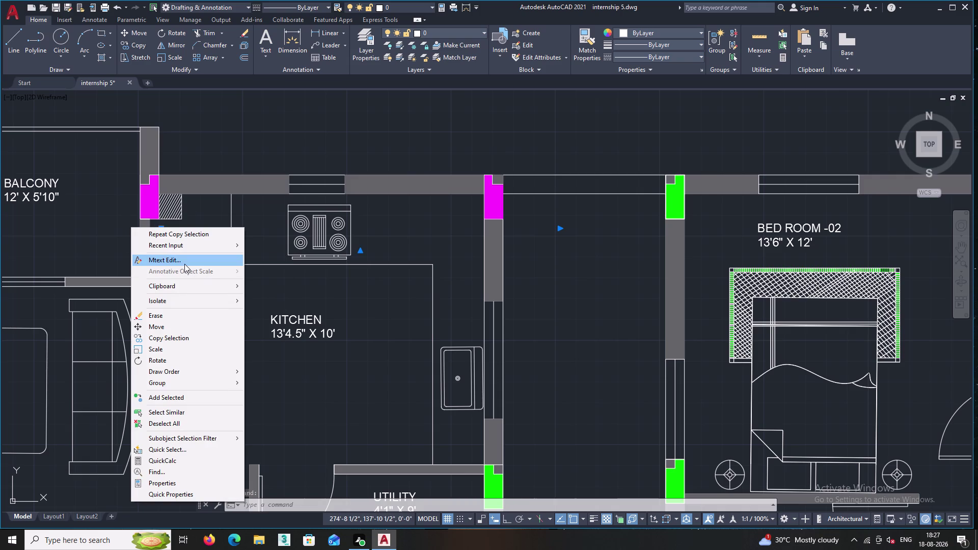
click(184, 264)
click(221, 249)
key(BackSpace)
key(BackSpace)
key(BackSpace)
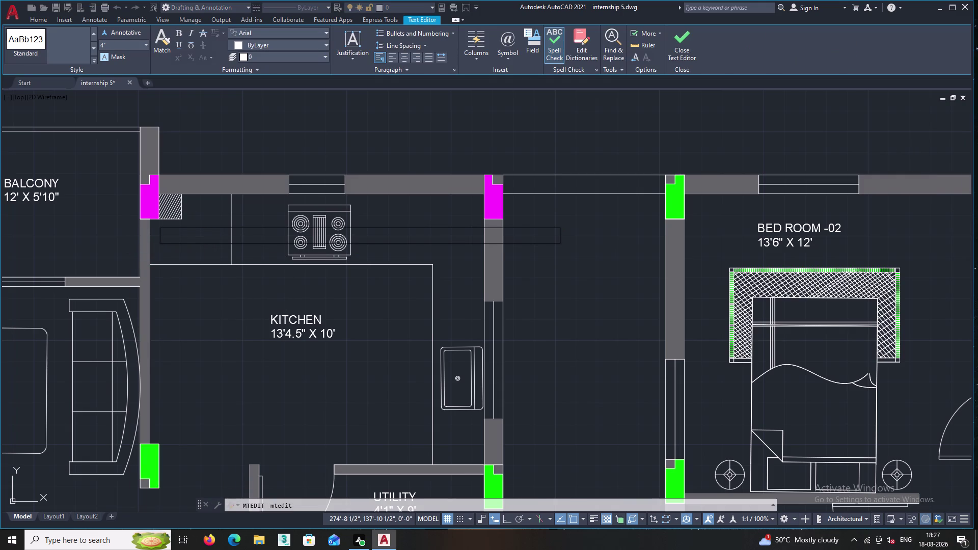
text(POO)
text(JA)
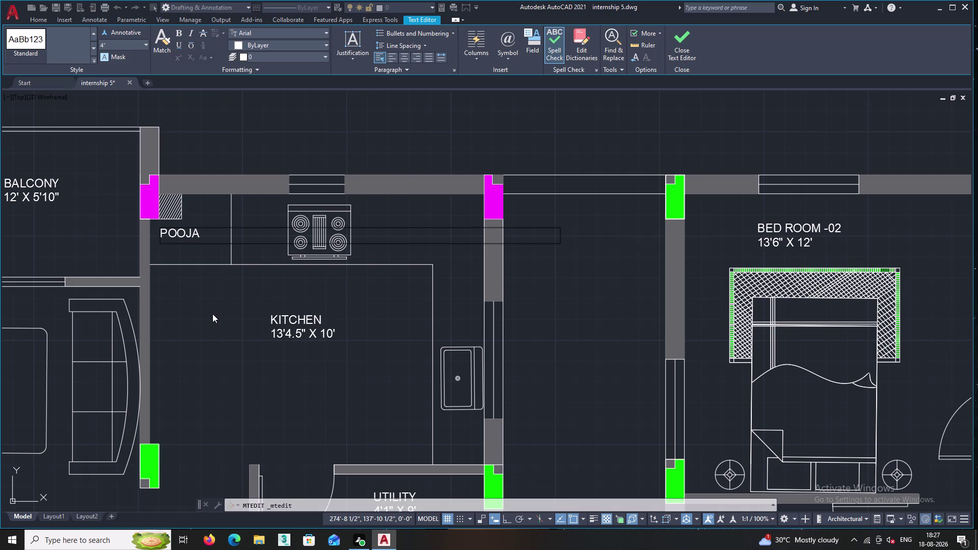
click(213, 313)
middle_drag(244, 305, 200, 290)
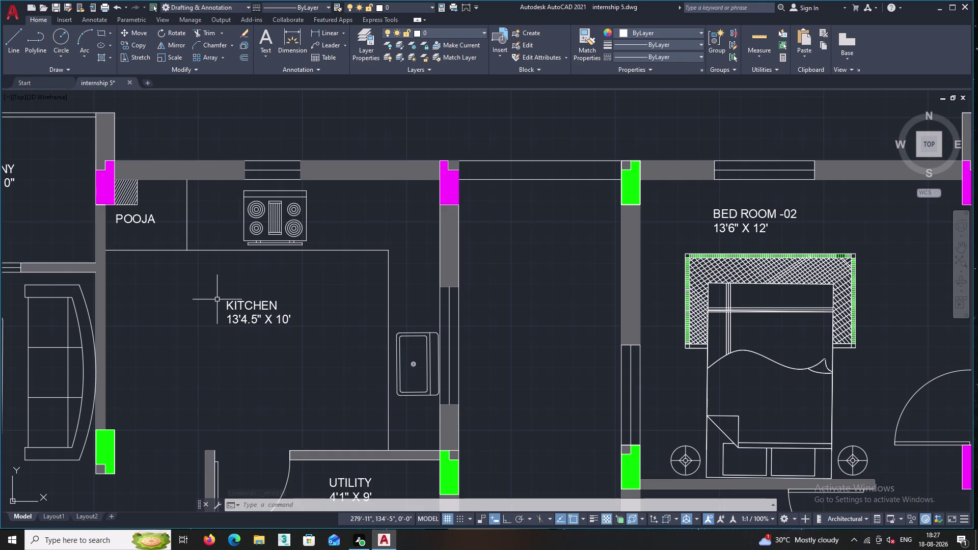
Copy the POOJA label into the second unit's small room beside its kitchen.
scroll(down, 3)
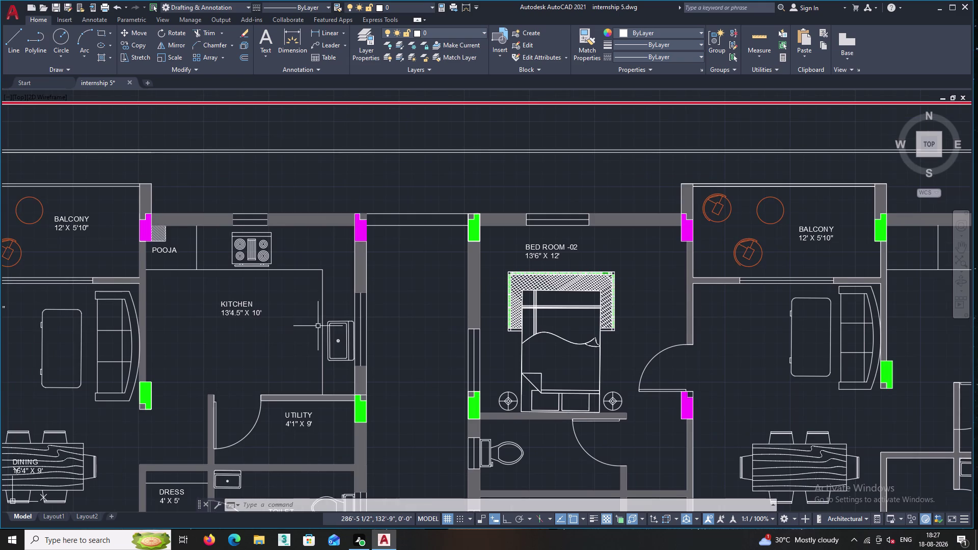
middle_drag(318, 326, 192, 290)
middle_drag(94, 259, 139, 292)
scroll(up, 3)
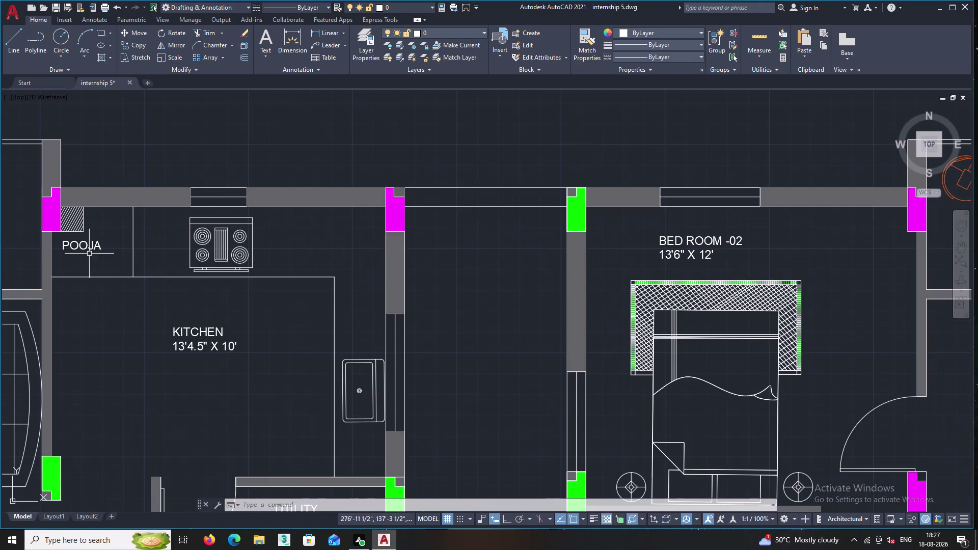
click(87, 246)
right_click(92, 244)
double_click(122, 351)
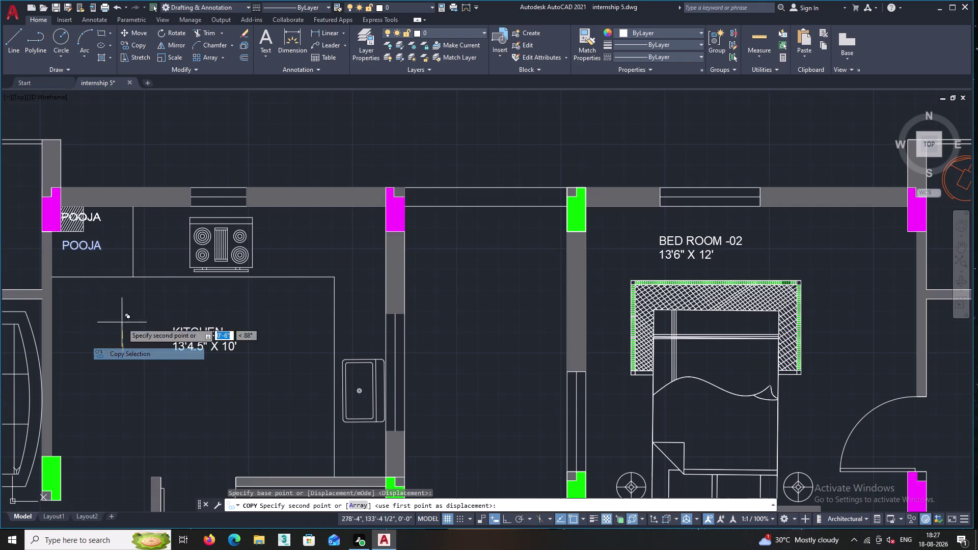
middle_drag(486, 350, 117, 293)
middle_drag(562, 275, 299, 290)
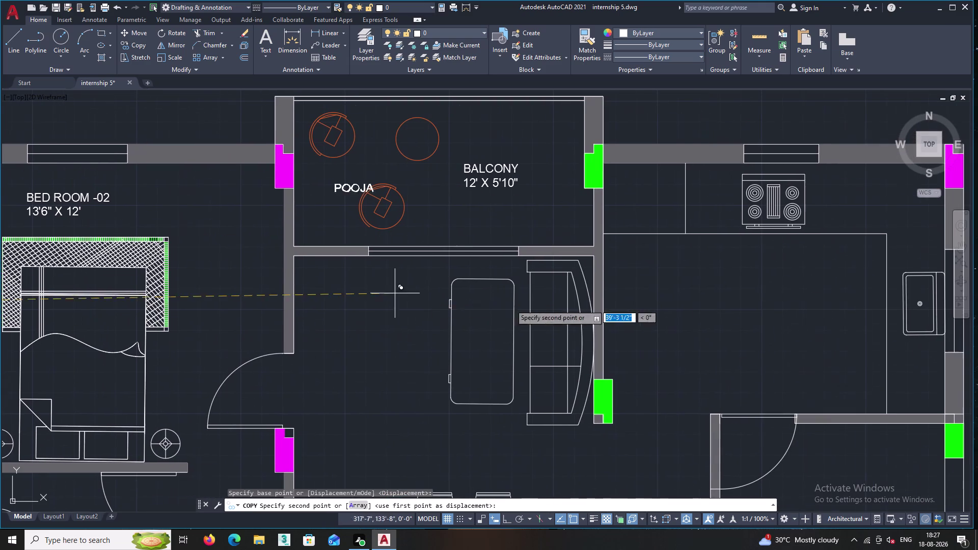
click(684, 305)
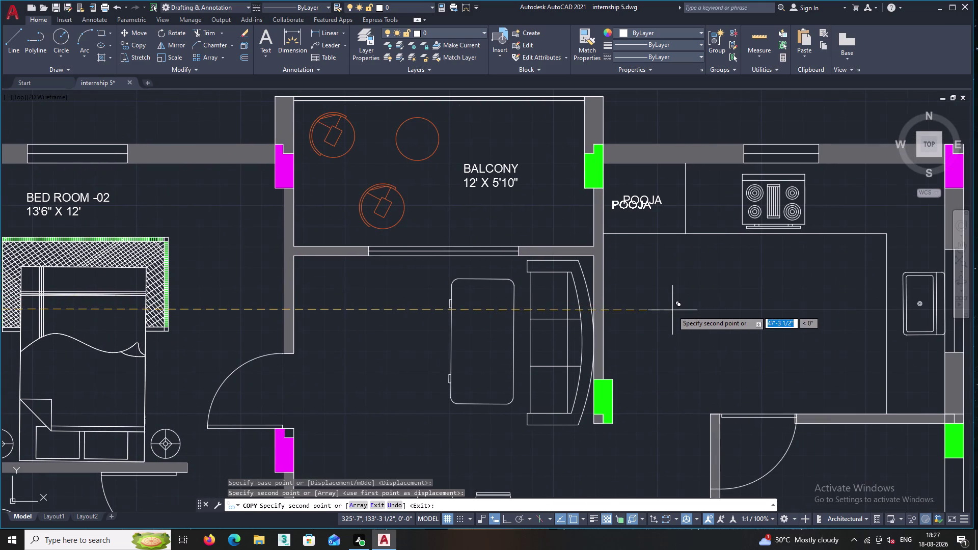
scroll(down, 3)
key(Return)
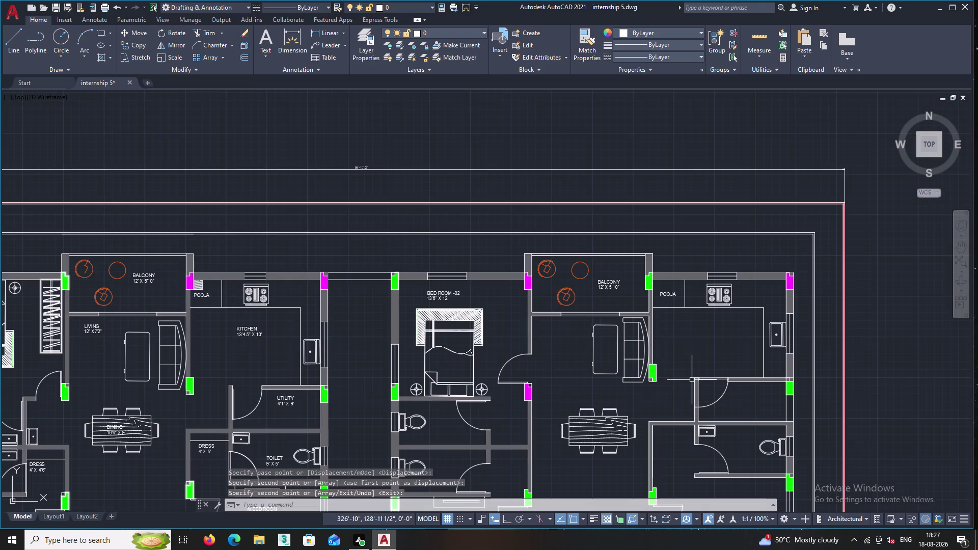
middle_drag(313, 309, 492, 289)
scroll(up, 3)
scroll(up, 3)
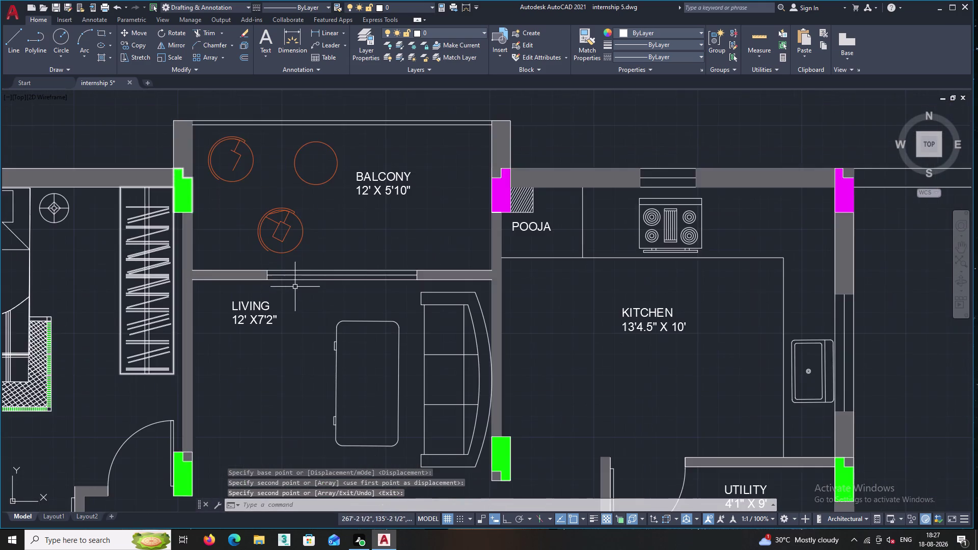
scroll(down, 3)
middle_drag(280, 321, 245, 317)
scroll(up, 3)
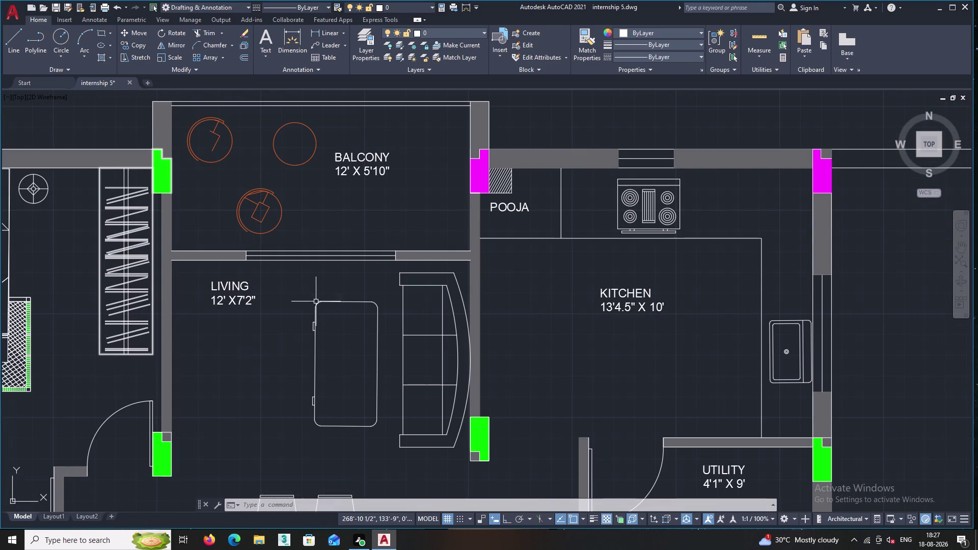
scroll(down, 3)
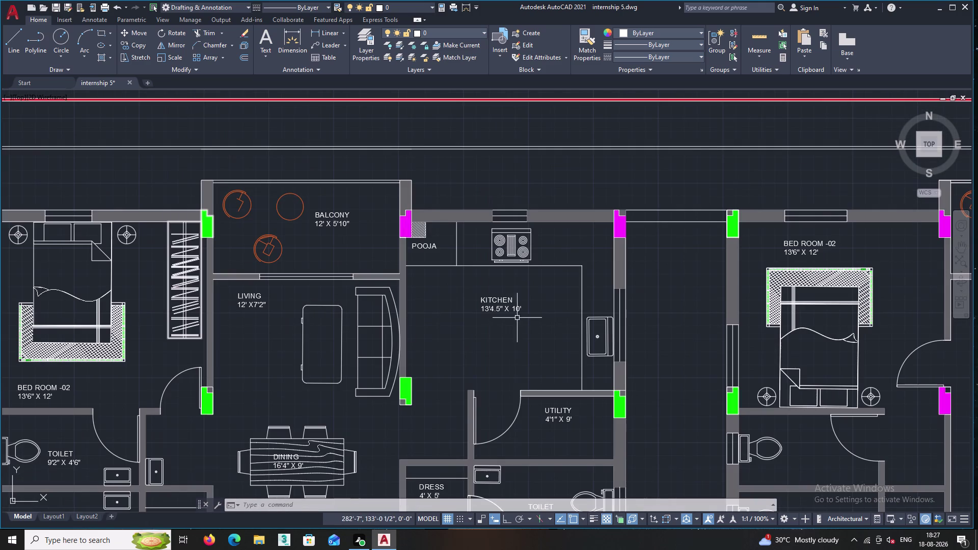
Copy the KITCHEN 13'4.5" X 10' label into the neighbouring unit's kitchen.
click(495, 301)
right_click(478, 289)
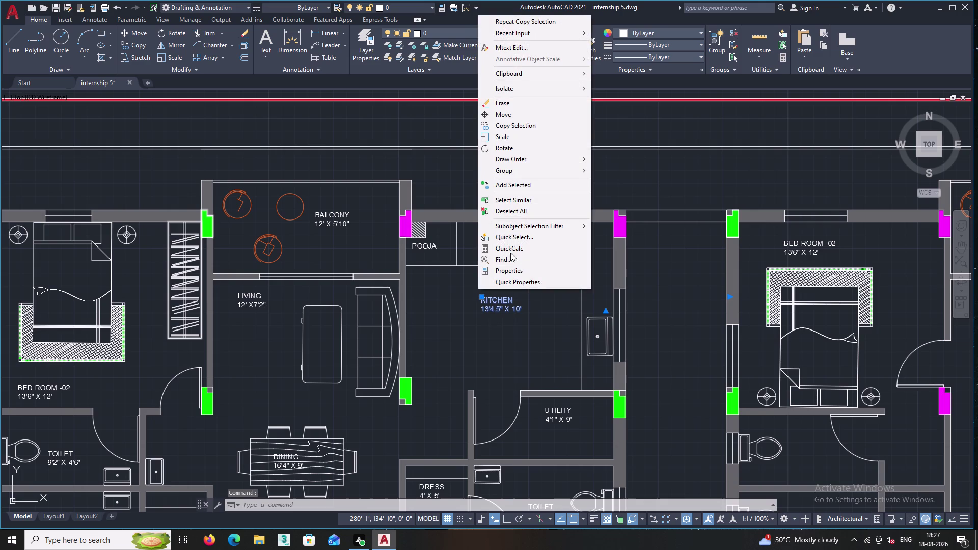
click(513, 121)
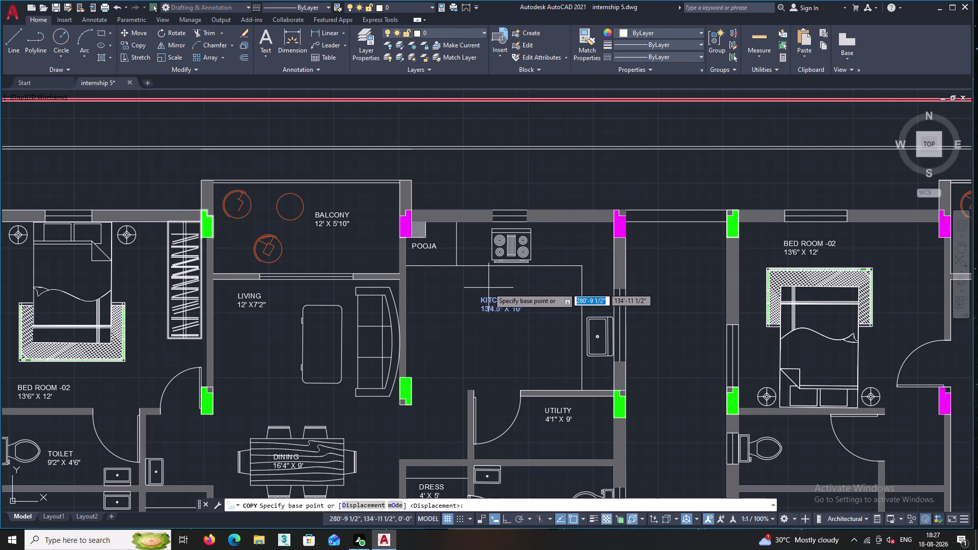
click(496, 304)
middle_drag(561, 312, 186, 246)
middle_drag(740, 270, 373, 288)
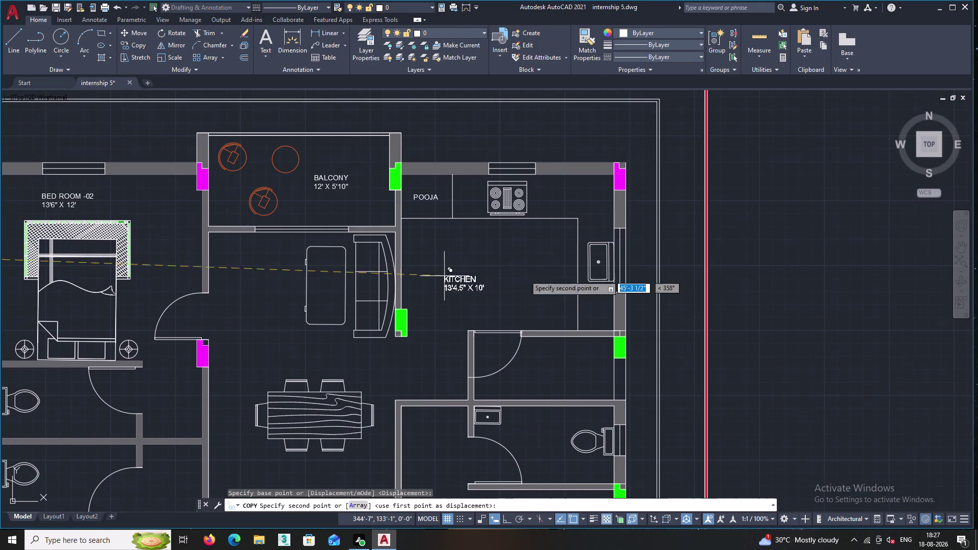
double_click(494, 240)
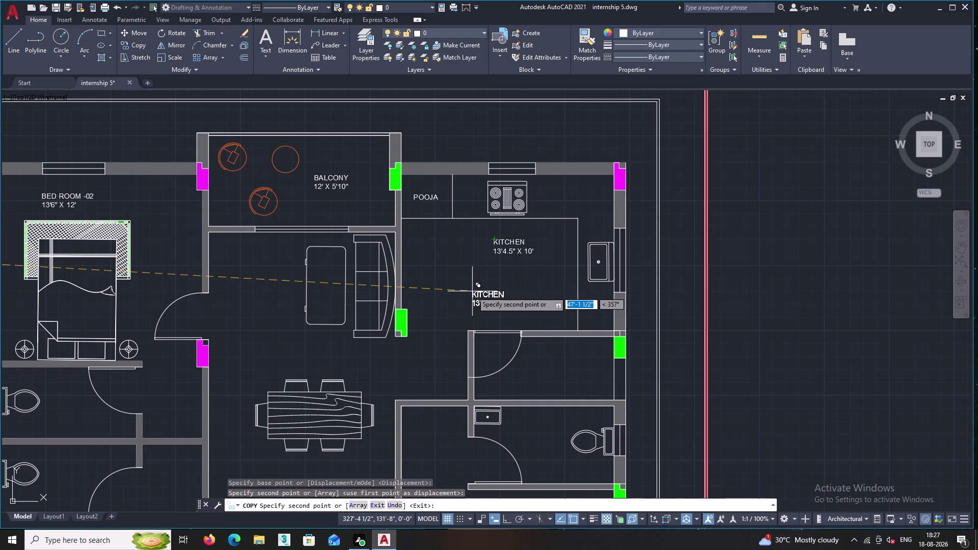
middle_drag(472, 292, 518, 284)
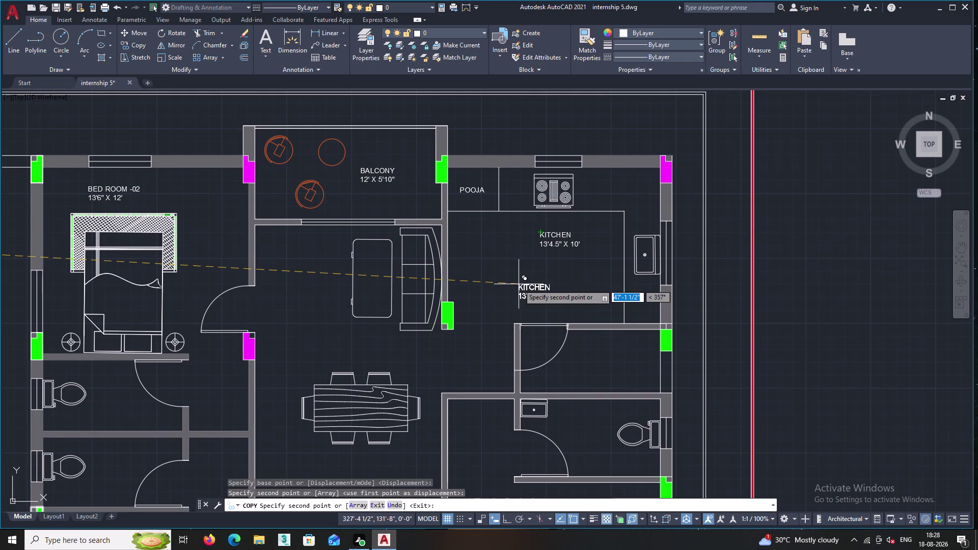
key(Escape)
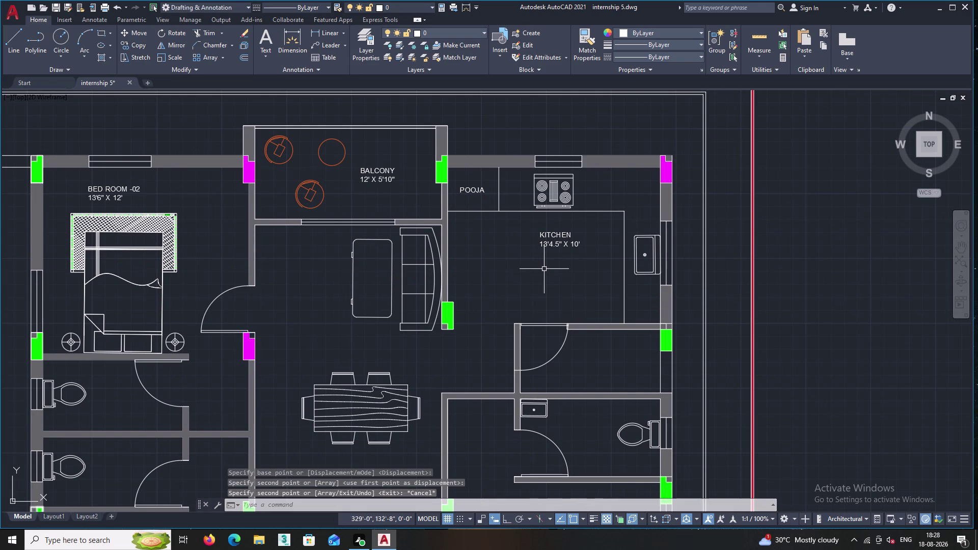
scroll(up, 3)
scroll(up, 3)
scroll(down, 3)
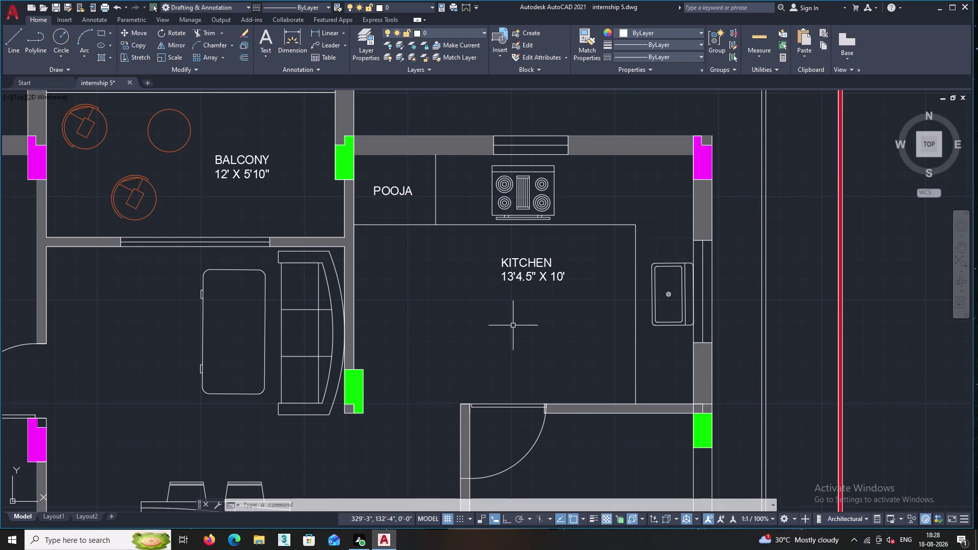
middle_drag(480, 334, 548, 342)
scroll(down, 3)
middle_drag(346, 378, 350, 375)
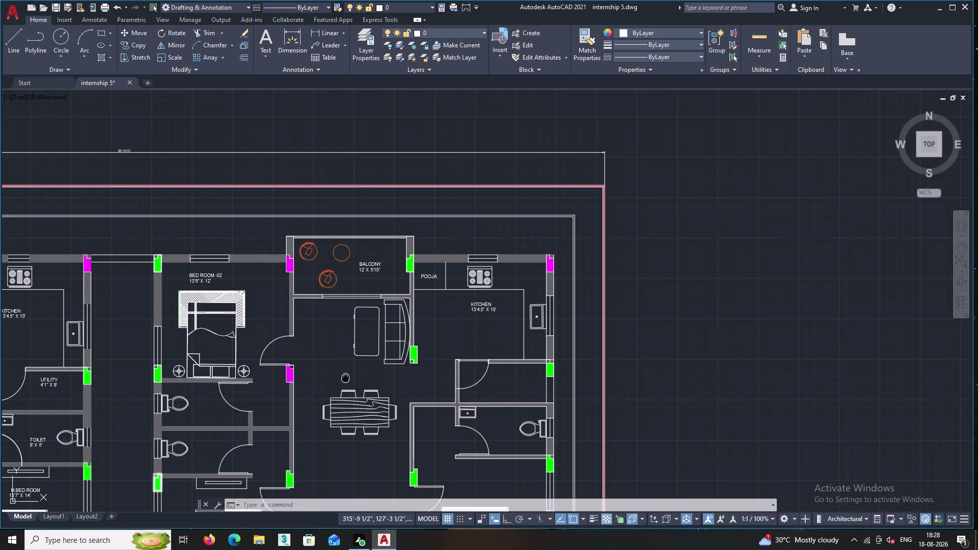
middle_drag(350, 375, 371, 367)
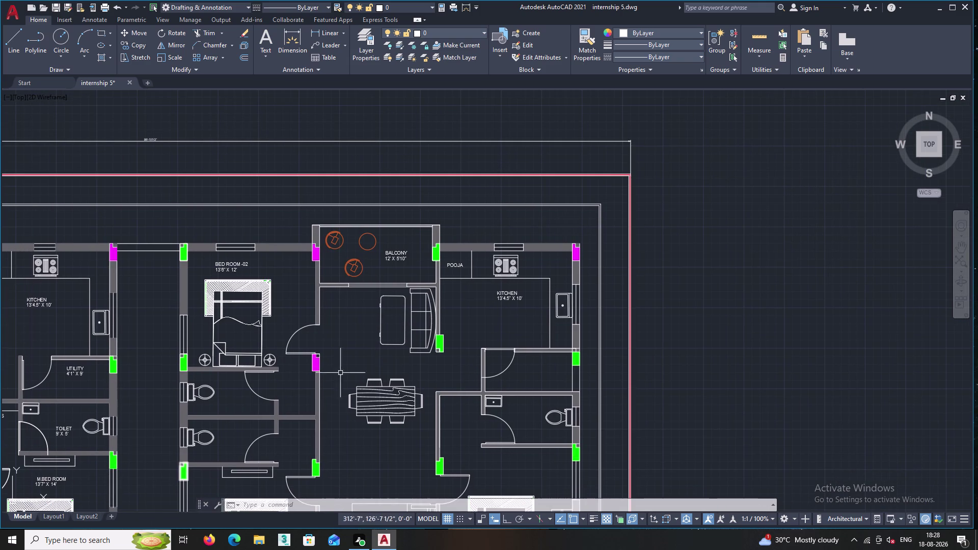
middle_drag(234, 388, 397, 378)
middle_drag(211, 400, 244, 329)
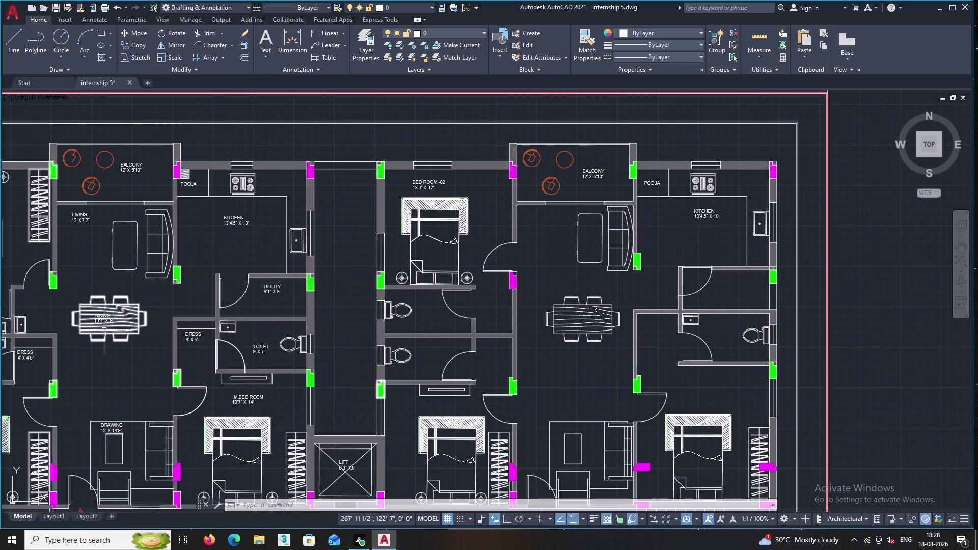
scroll(up, 3)
scroll(up, 3)
scroll(up, 3)
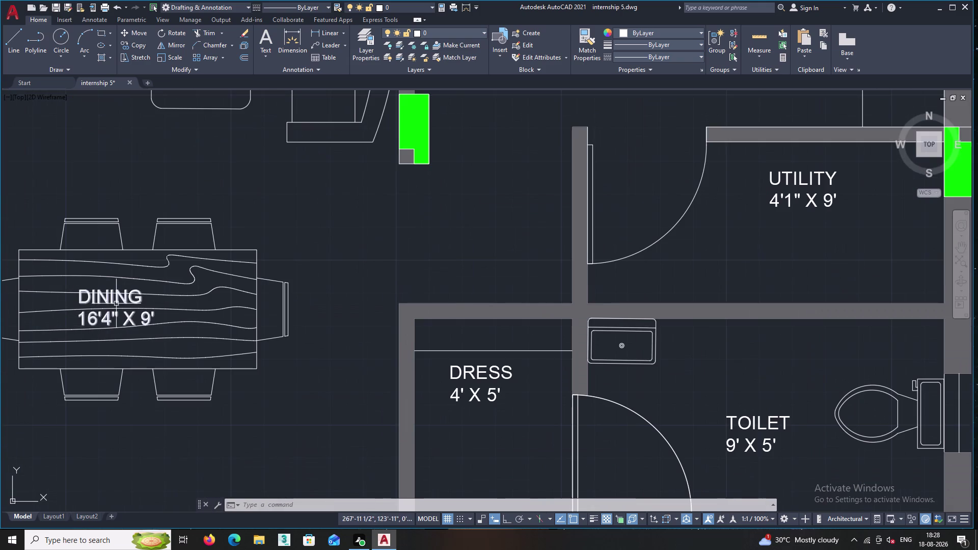
Copy the DINING 16'4" X 9' label onto the second unit's dining table.
click(116, 301)
right_drag(120, 298, 110, 303)
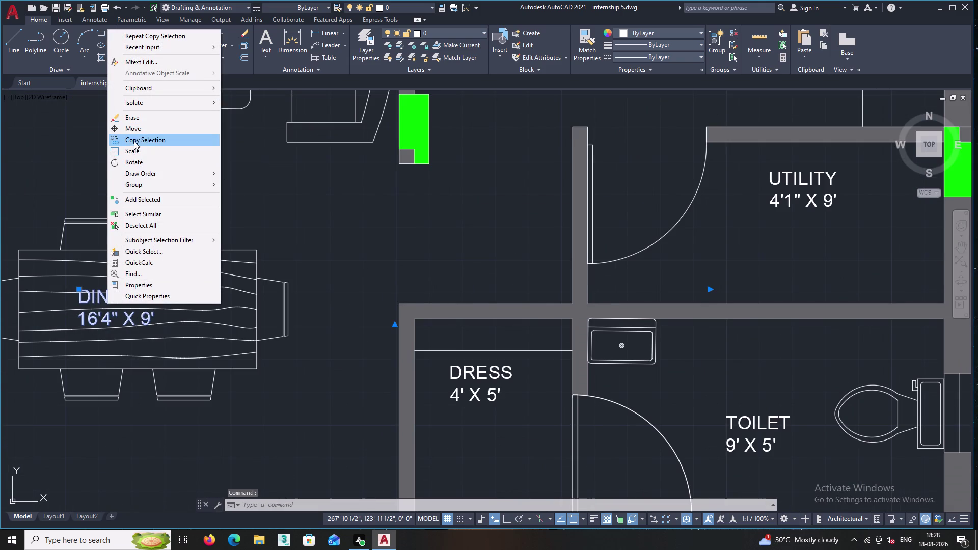
double_click(148, 141)
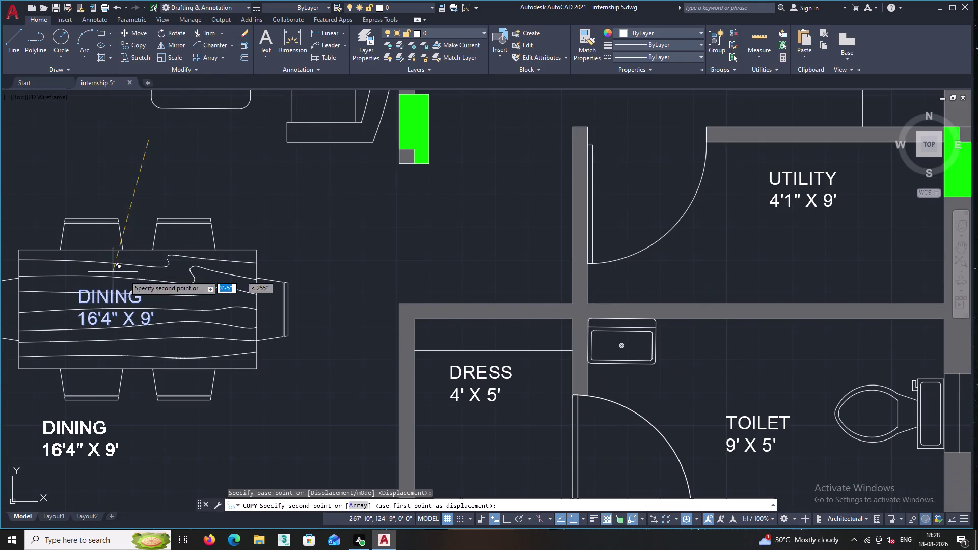
middle_drag(385, 228, 197, 245)
scroll(down, 3)
middle_drag(611, 181, 192, 223)
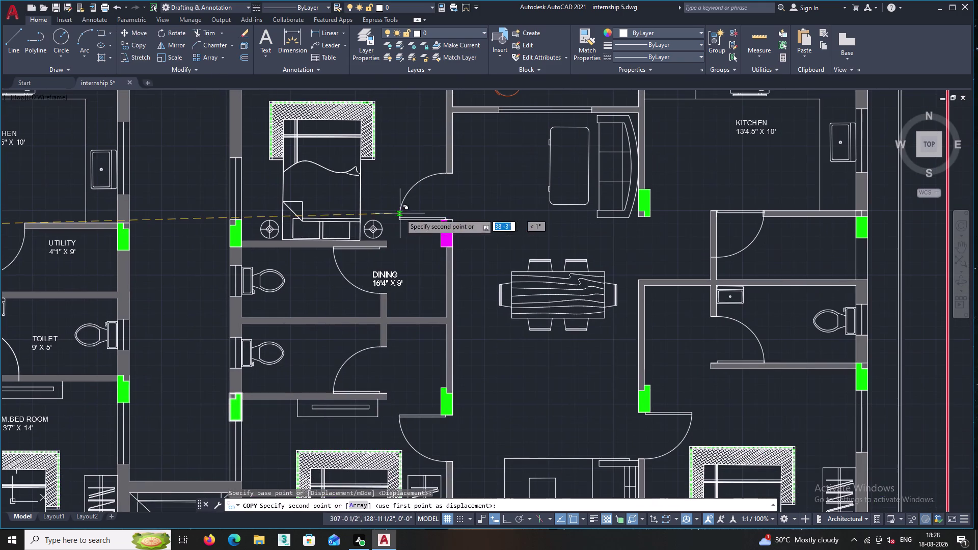
scroll(down, 3)
middle_drag(546, 211, 663, 154)
middle_drag(638, 166, 540, 178)
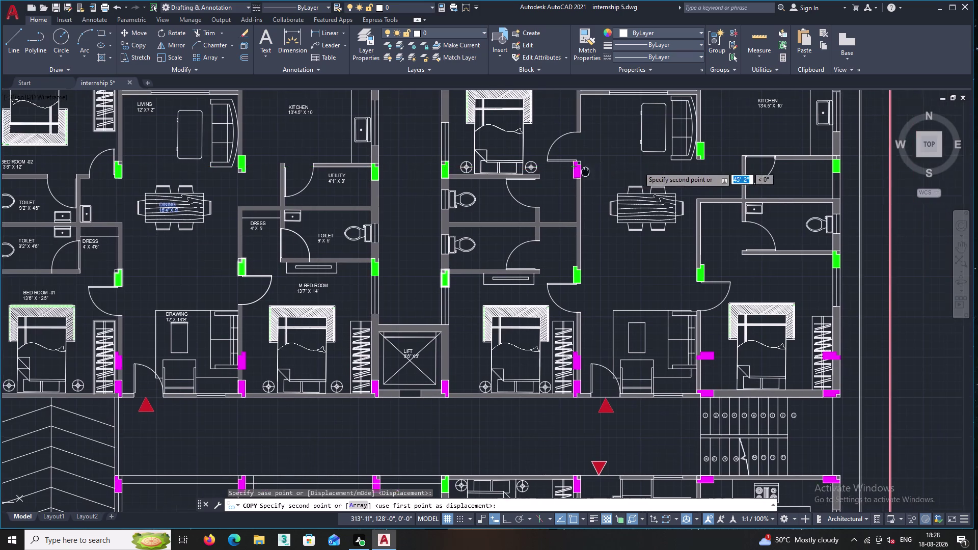
middle_drag(540, 177, 479, 181)
scroll(up, 3)
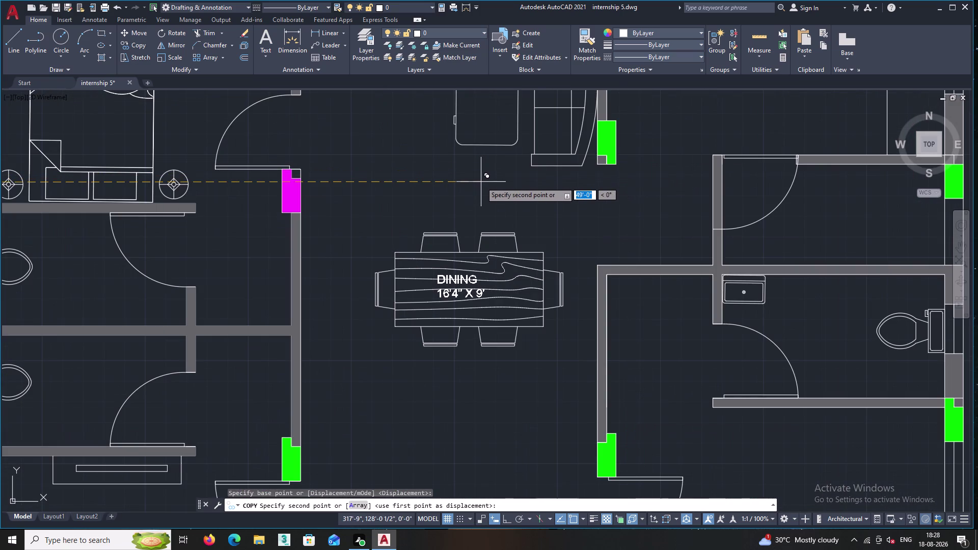
click(493, 182)
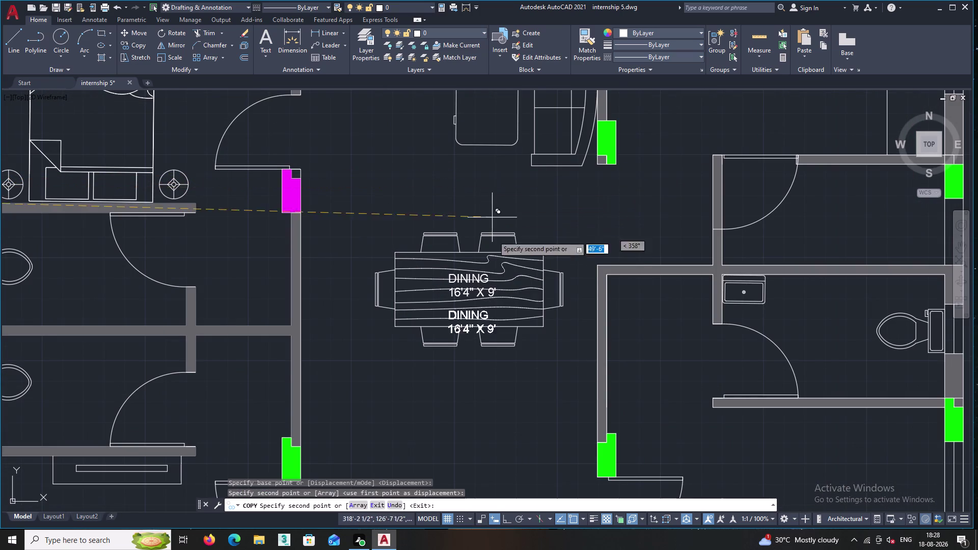
middle_drag(462, 279, 423, 239)
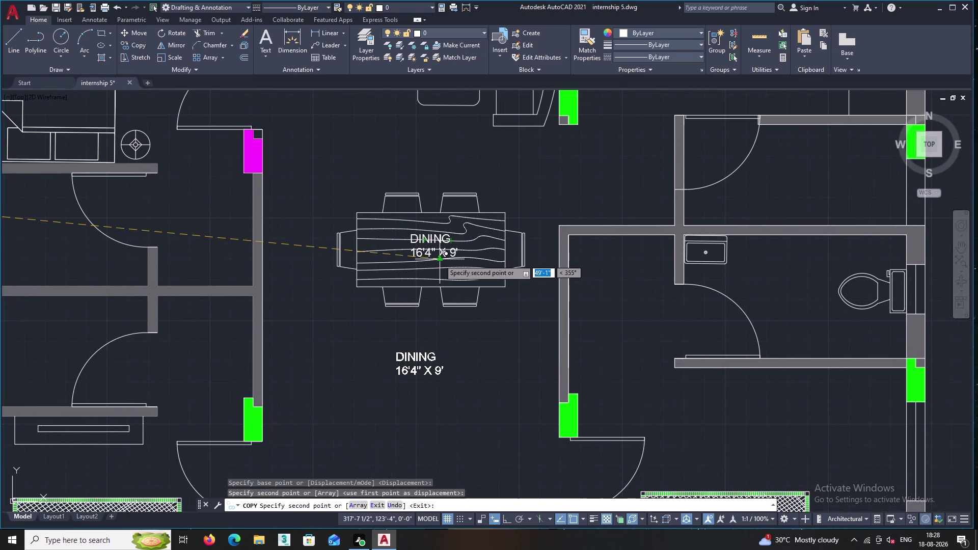
key(Escape)
key(Escape)
middle_drag(393, 246, 397, 277)
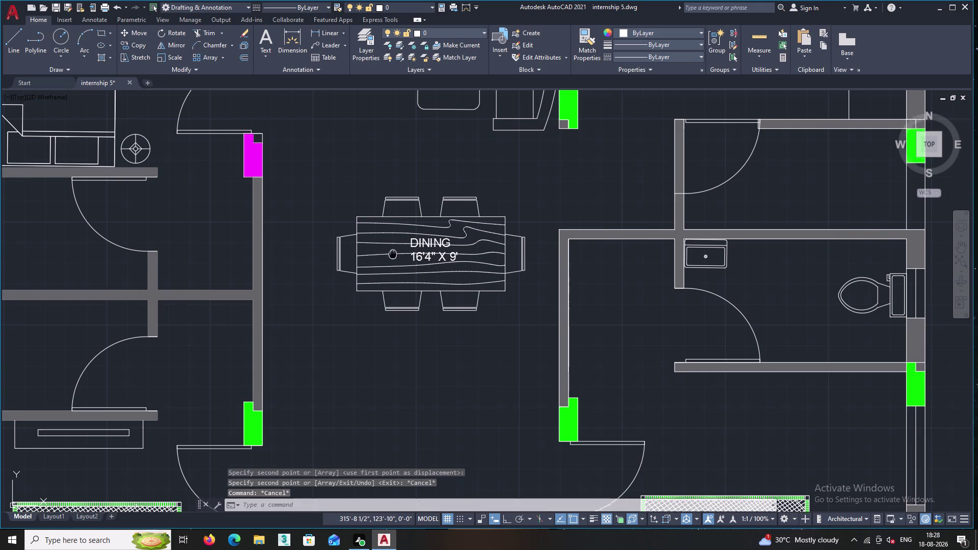
middle_drag(397, 277, 403, 301)
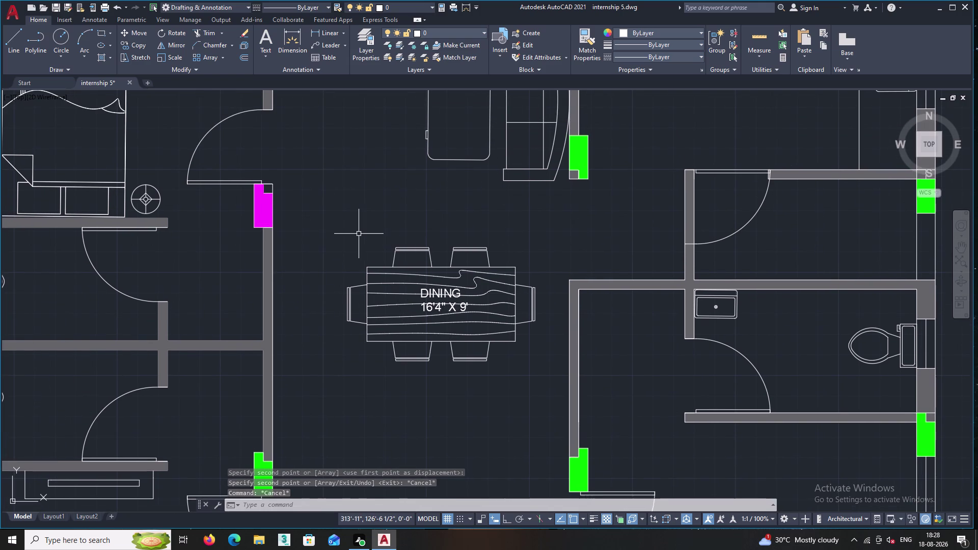
scroll(down, 3)
middle_drag(283, 243, 377, 317)
scroll(down, 3)
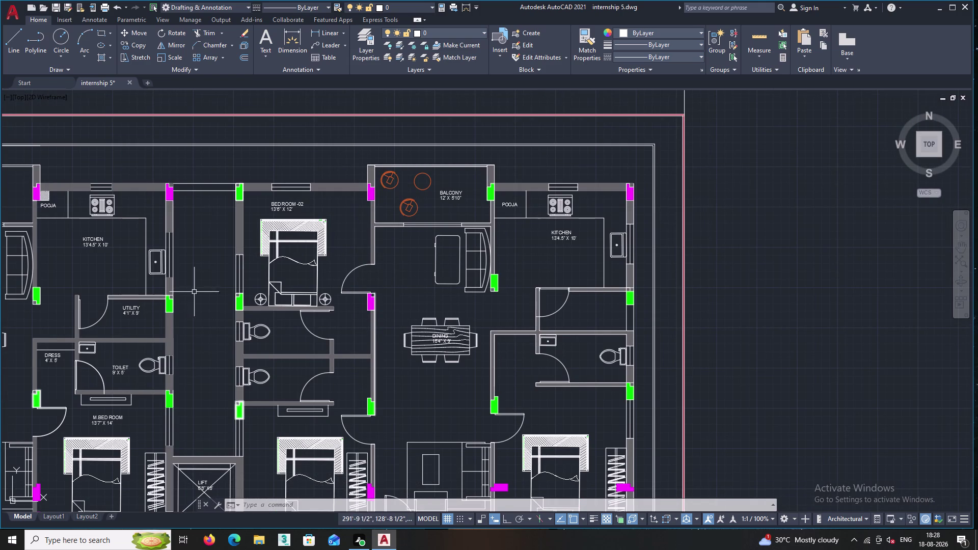
middle_drag(176, 291, 291, 279)
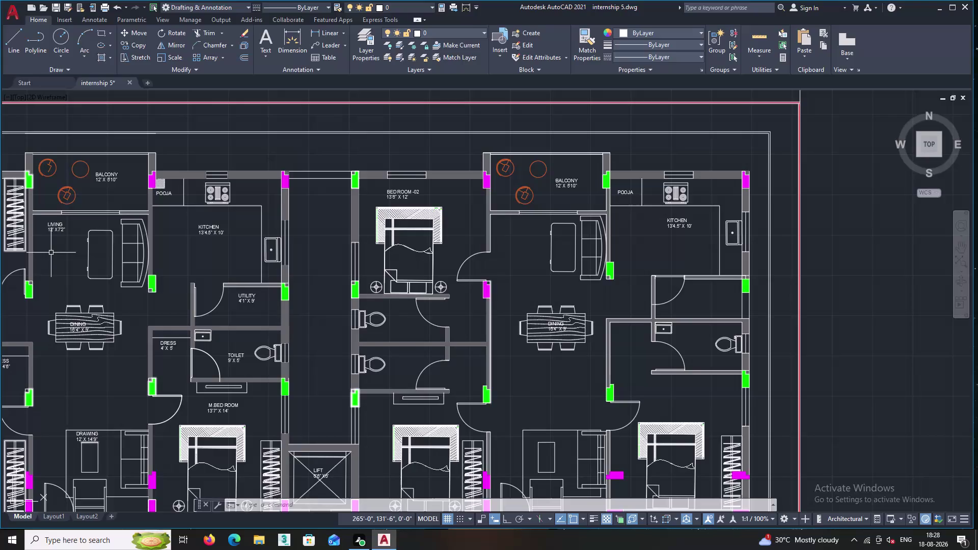
scroll(up, 3)
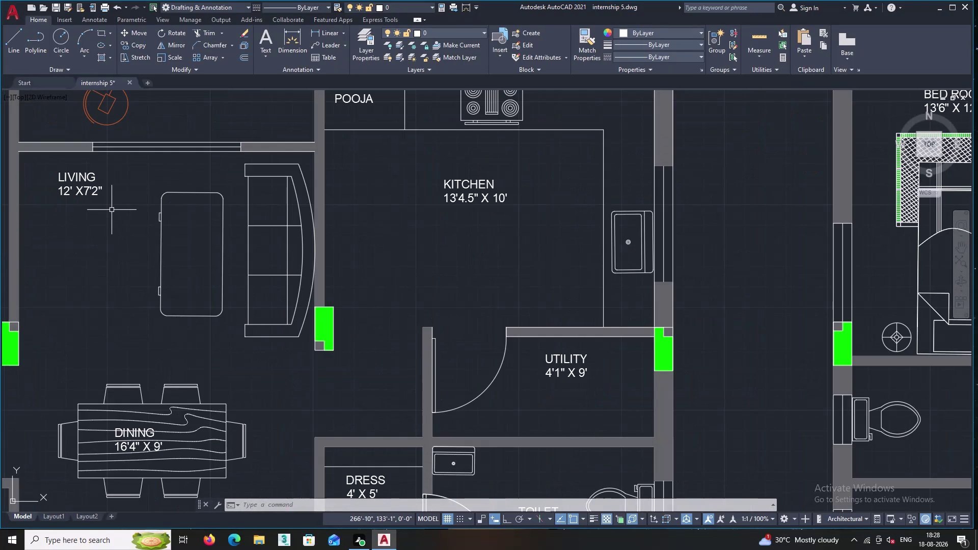
Copy the left unit's LIVING 12' X7'2" label into the right unit's living room.
double_click(112, 210)
click(68, 167)
right_click(66, 167)
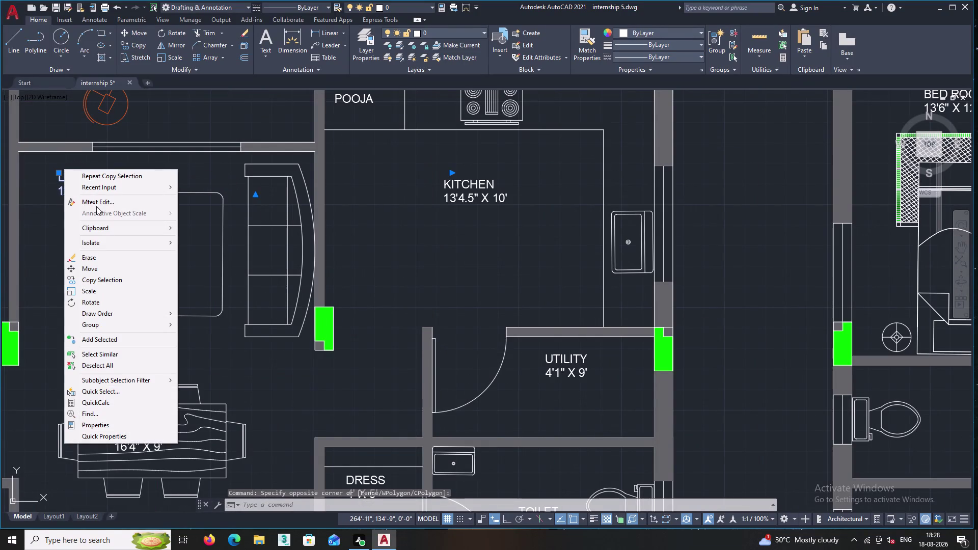
click(105, 281)
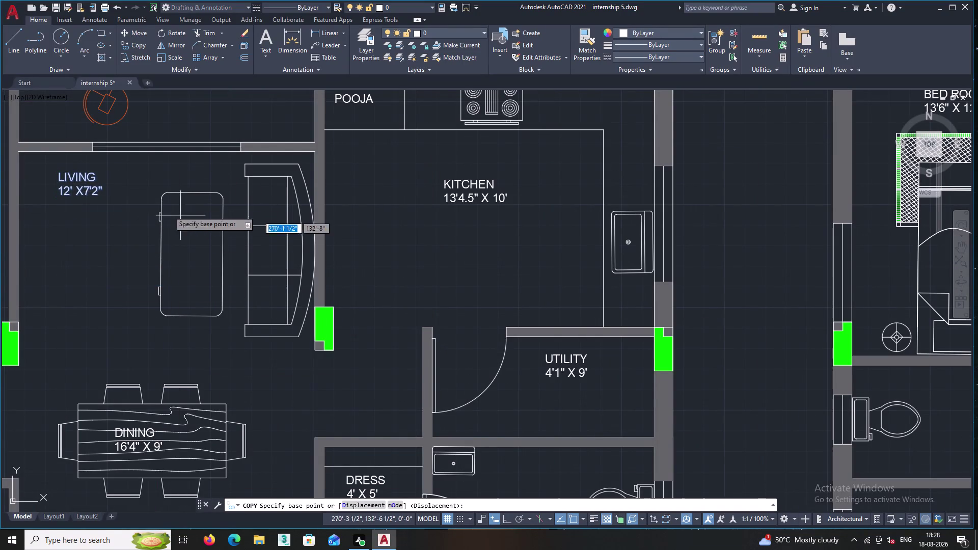
click(79, 185)
middle_drag(192, 224, 0, 196)
scroll(down, 3)
middle_drag(403, 217, 299, 236)
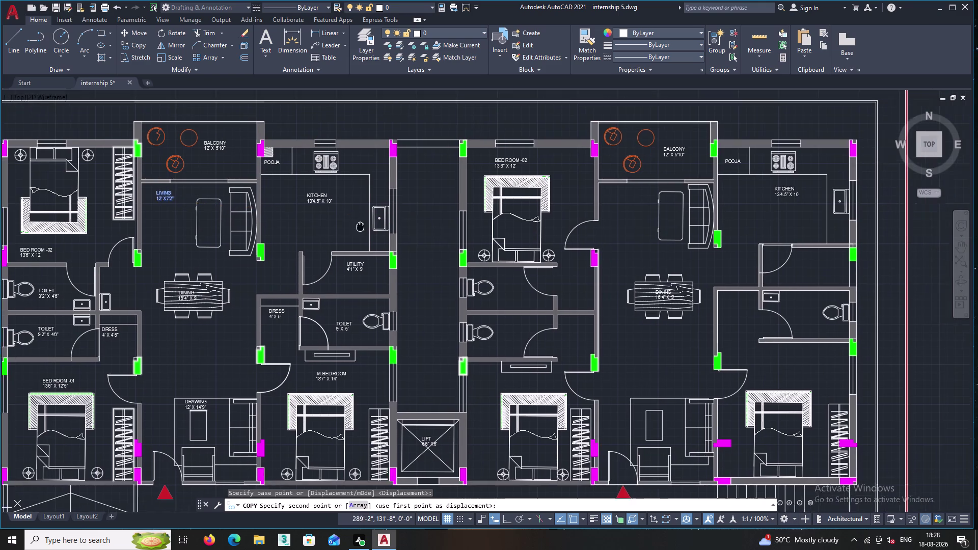
middle_drag(299, 236, 299, 235)
scroll(up, 3)
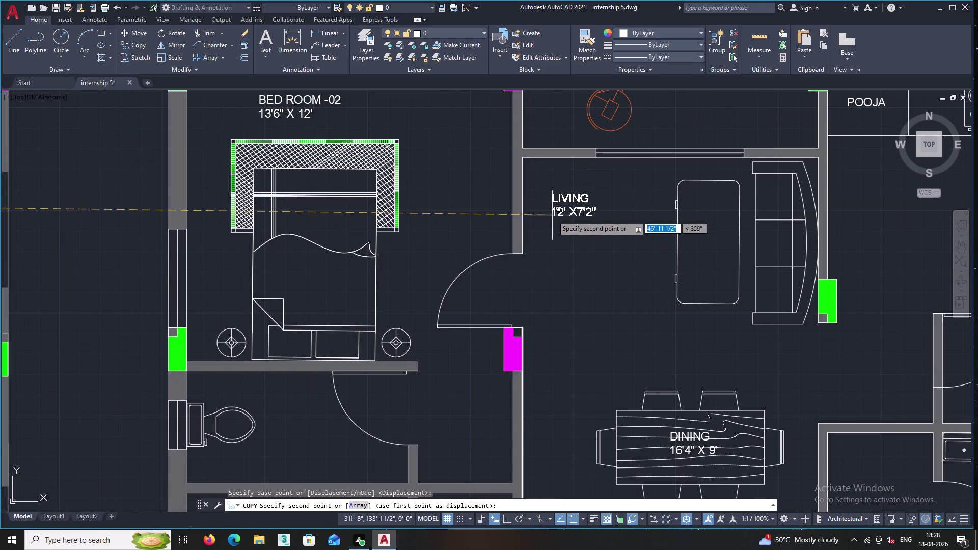
scroll(up, 3)
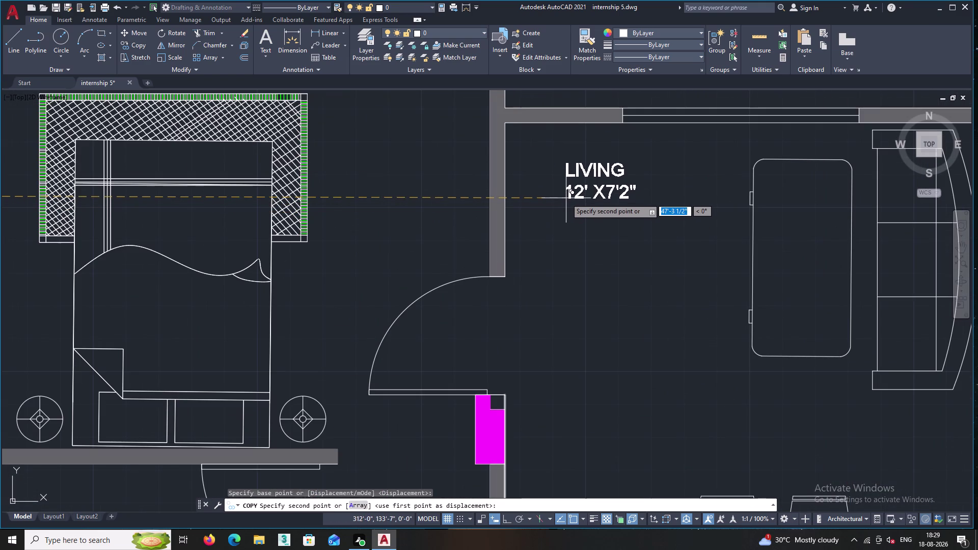
click(566, 201)
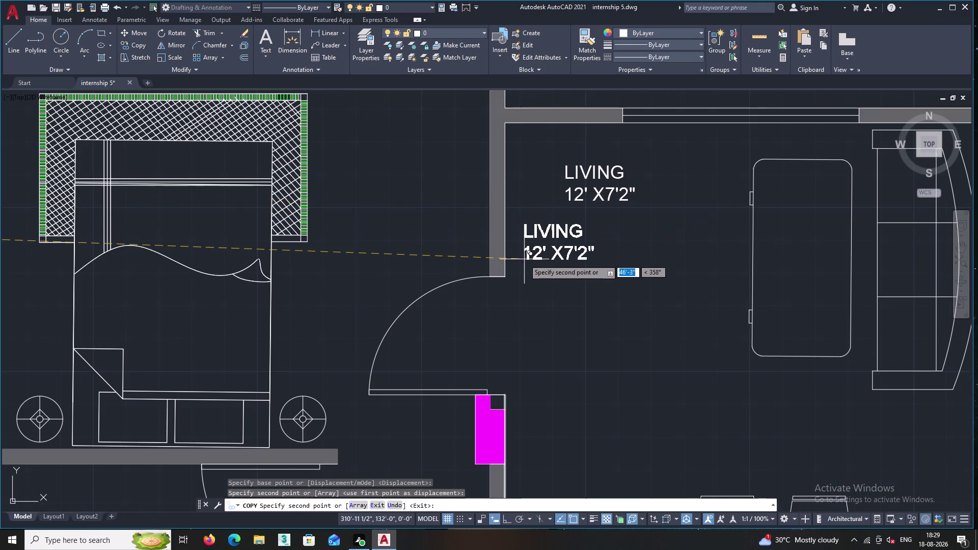
key(Escape)
middle_drag(507, 267, 497, 269)
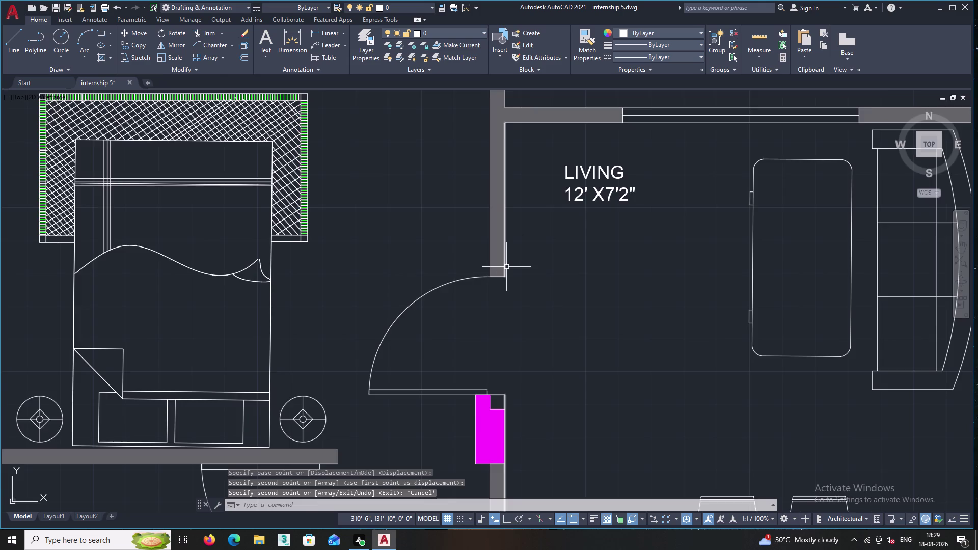
middle_drag(497, 269, 402, 281)
scroll(down, 3)
middle_drag(517, 303, 448, 210)
middle_drag(504, 300, 500, 296)
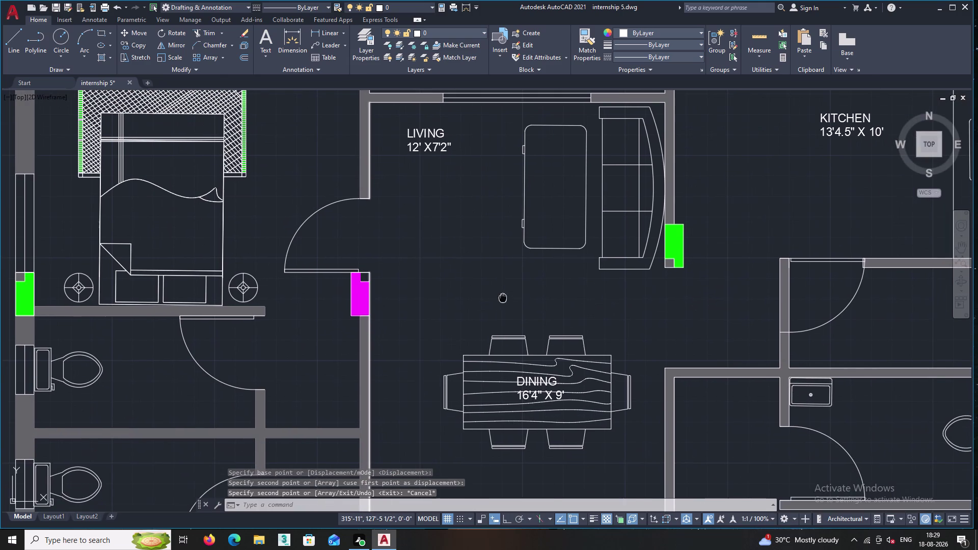
middle_drag(500, 296, 438, 244)
scroll(down, 3)
middle_drag(491, 366, 432, 227)
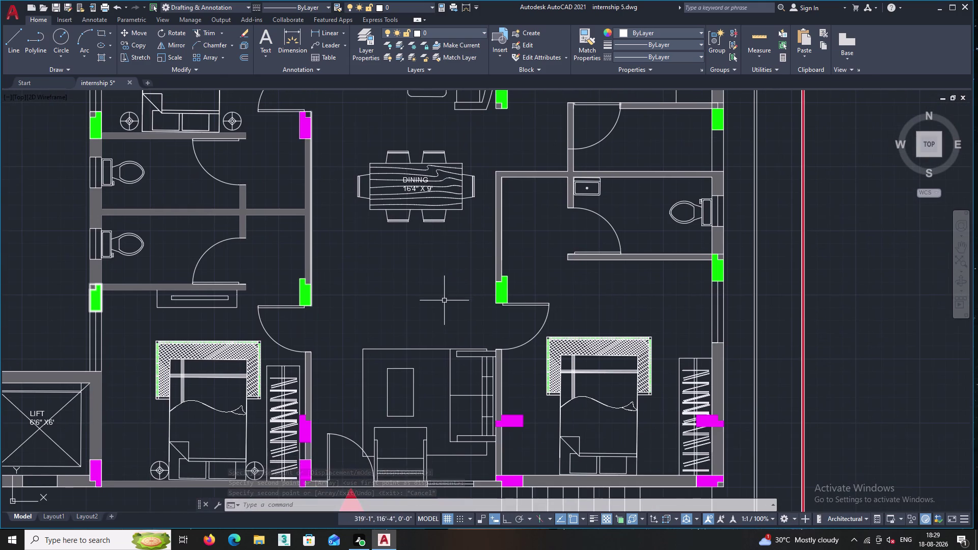
middle_drag(444, 300, 464, 275)
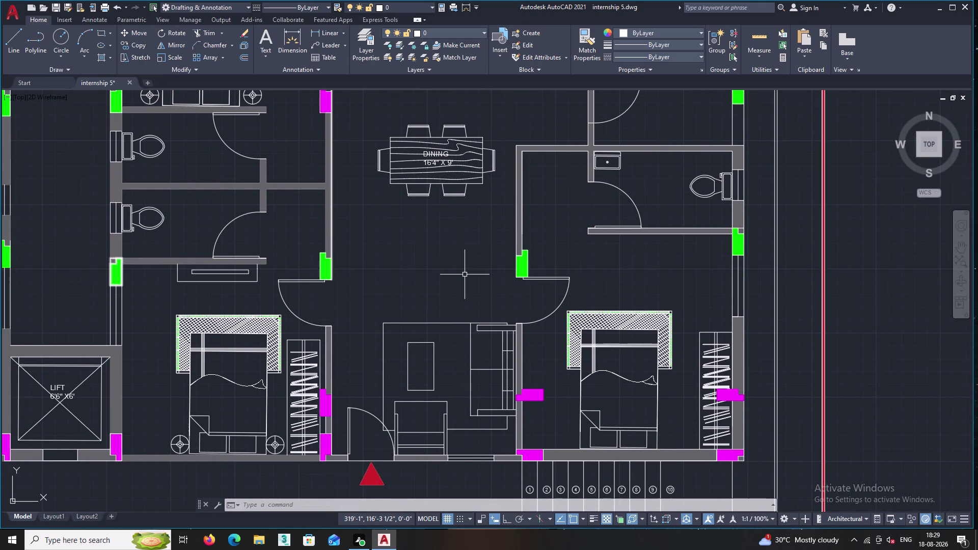
scroll(down, 3)
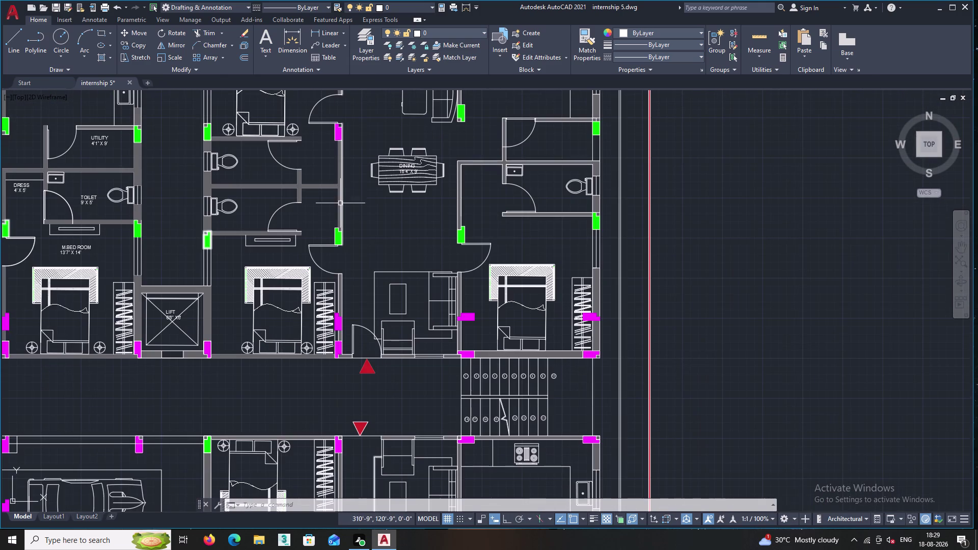
middle_drag(297, 301, 424, 307)
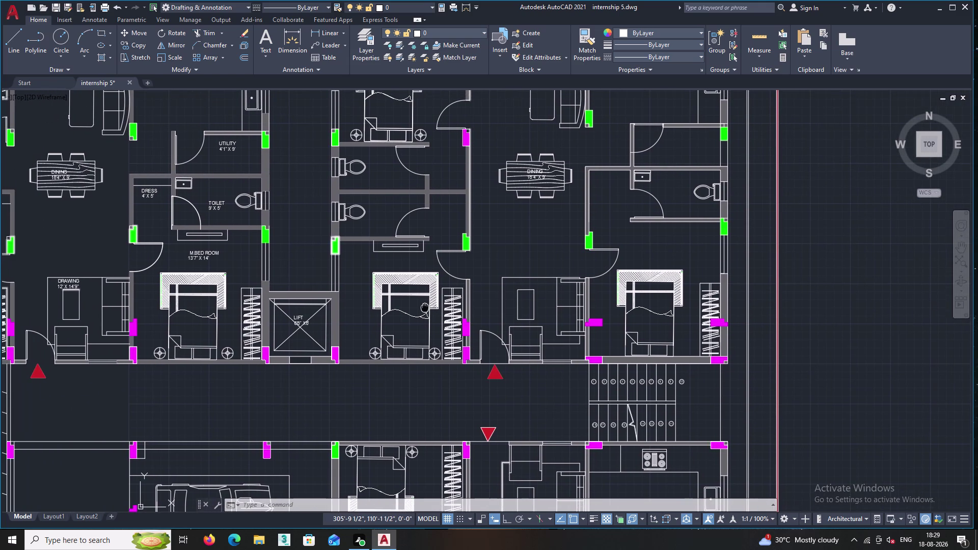
middle_drag(424, 307, 420, 307)
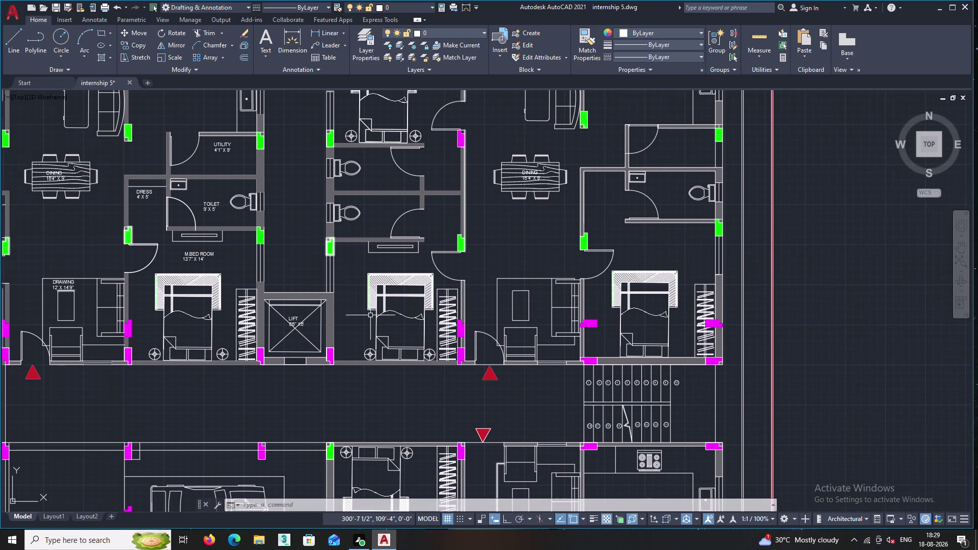
scroll(down, 3)
middle_drag(217, 278, 267, 284)
scroll(up, 3)
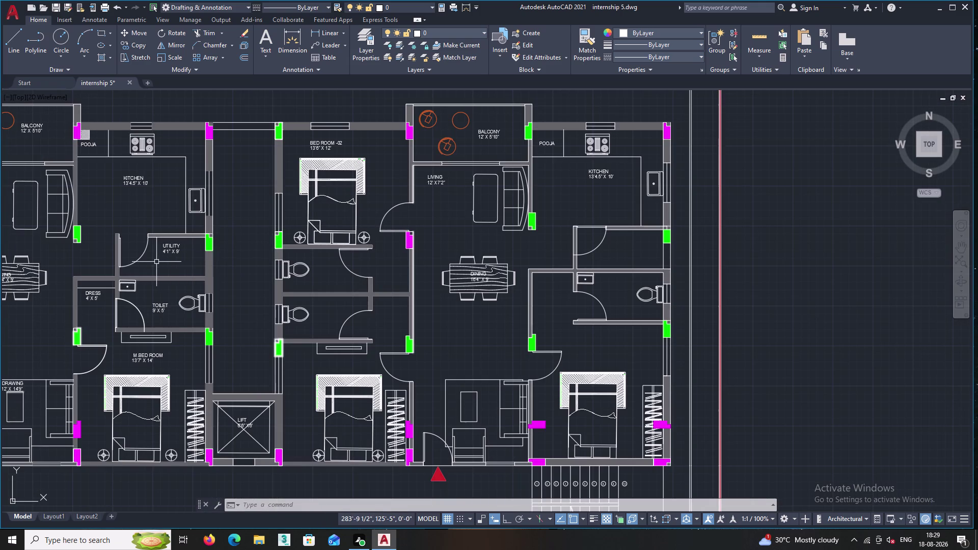
middle_drag(97, 245, 227, 248)
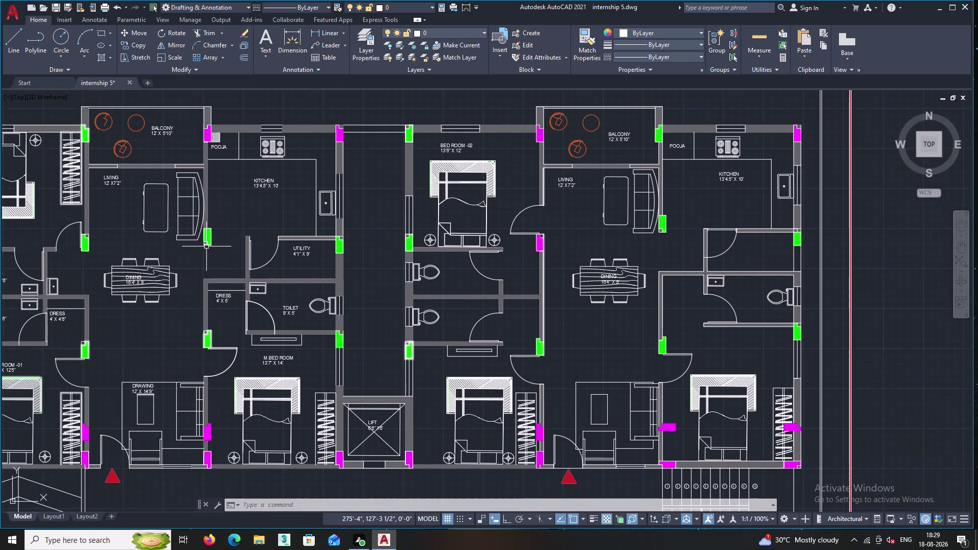
scroll(down, 3)
scroll(up, 3)
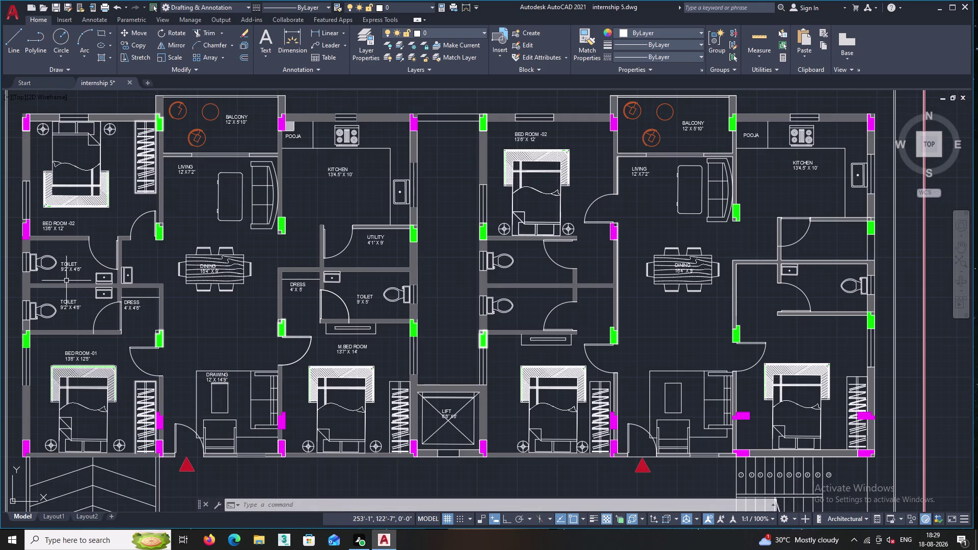
scroll(up, 3)
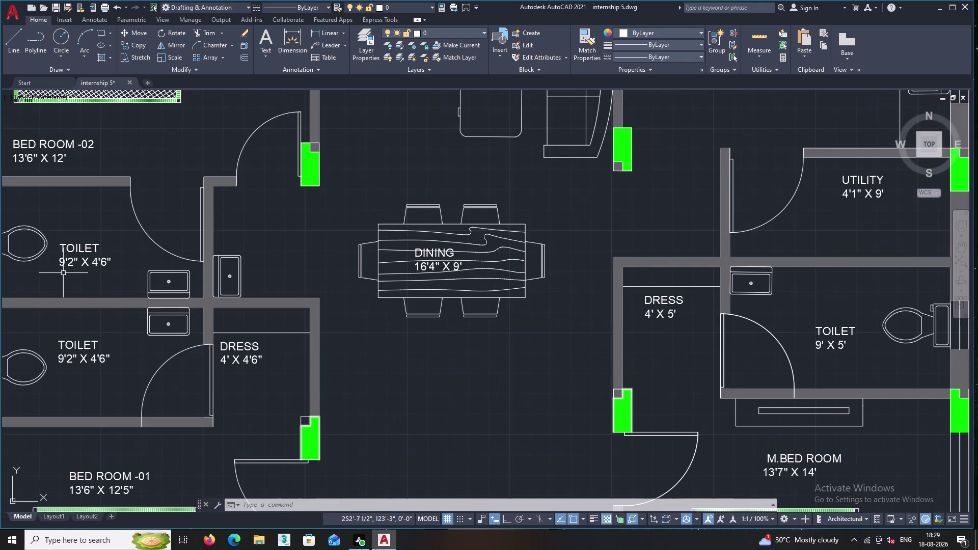
double_click(91, 253)
right_click(95, 231)
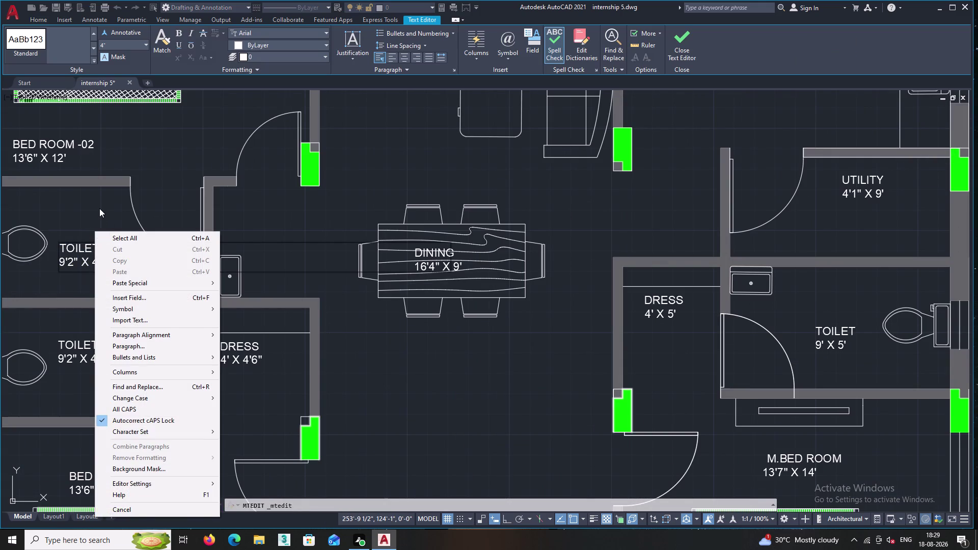
key(Escape)
key(Escape)
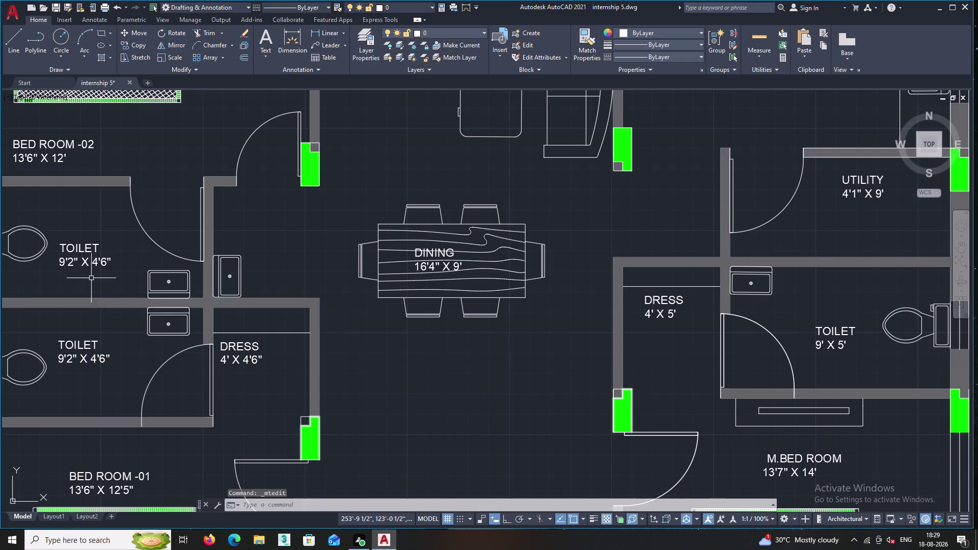
scroll(up, 3)
scroll(down, 3)
scroll(down, 3)
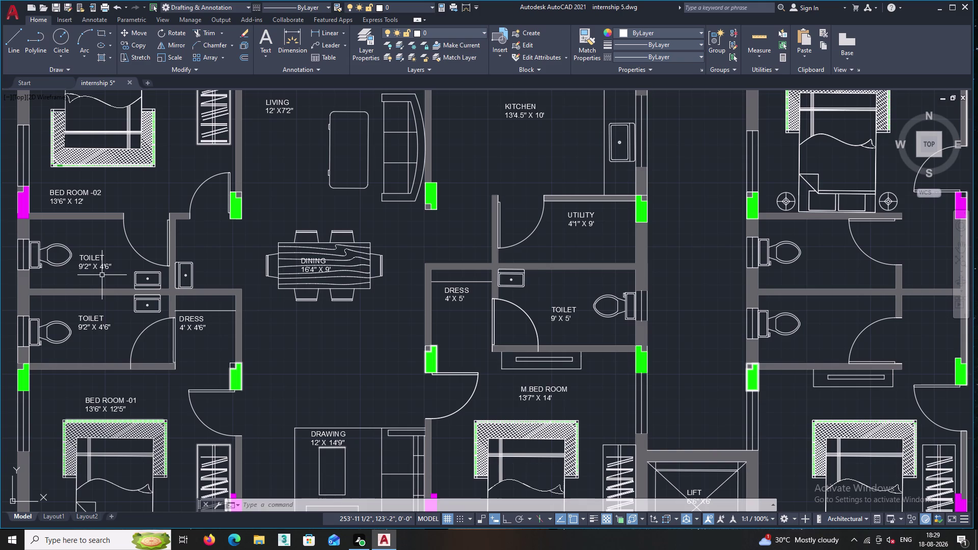
scroll(down, 3)
middle_drag(137, 290, 169, 292)
scroll(up, 3)
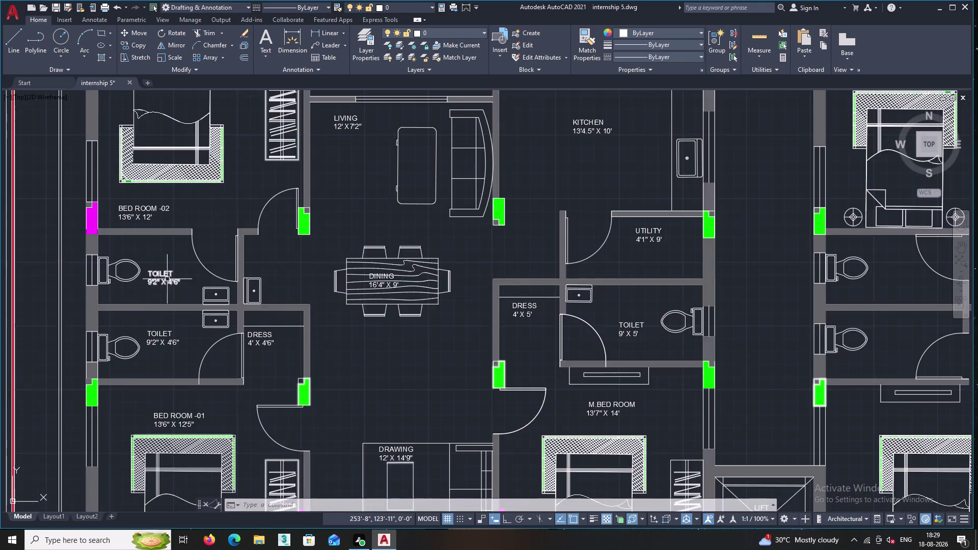
scroll(up, 3)
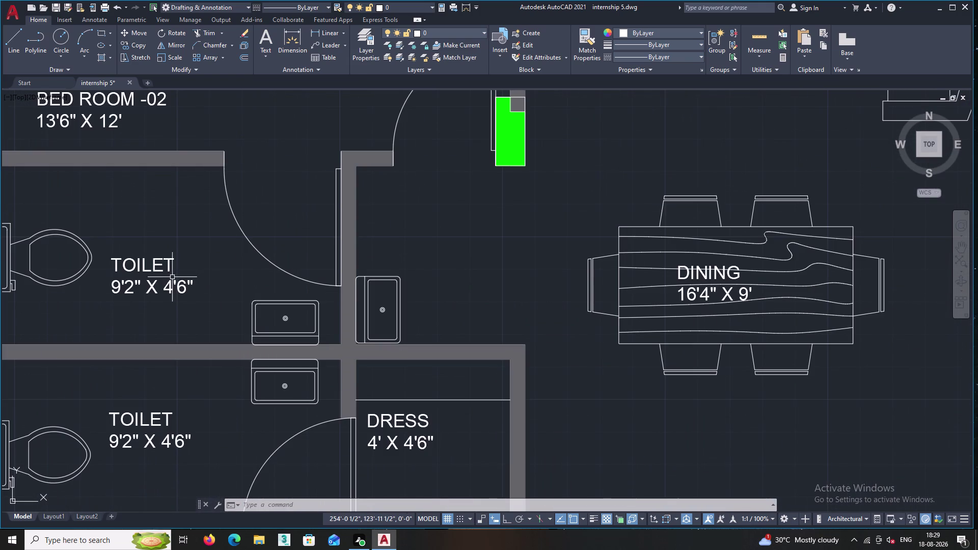
Change the upper toilet label's 4'6" to 4'7" and close the text editor.
scroll(up, 3)
click(159, 297)
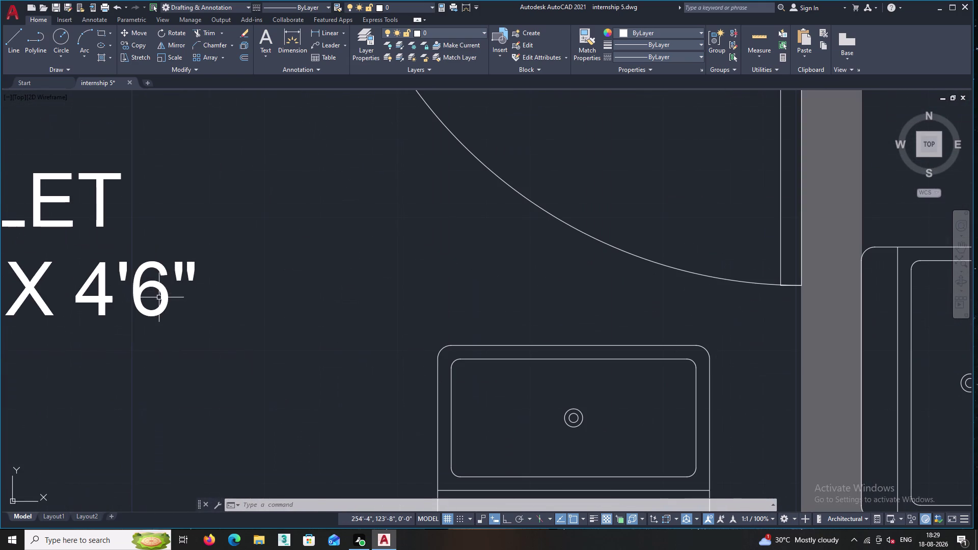
click(162, 293)
click(160, 284)
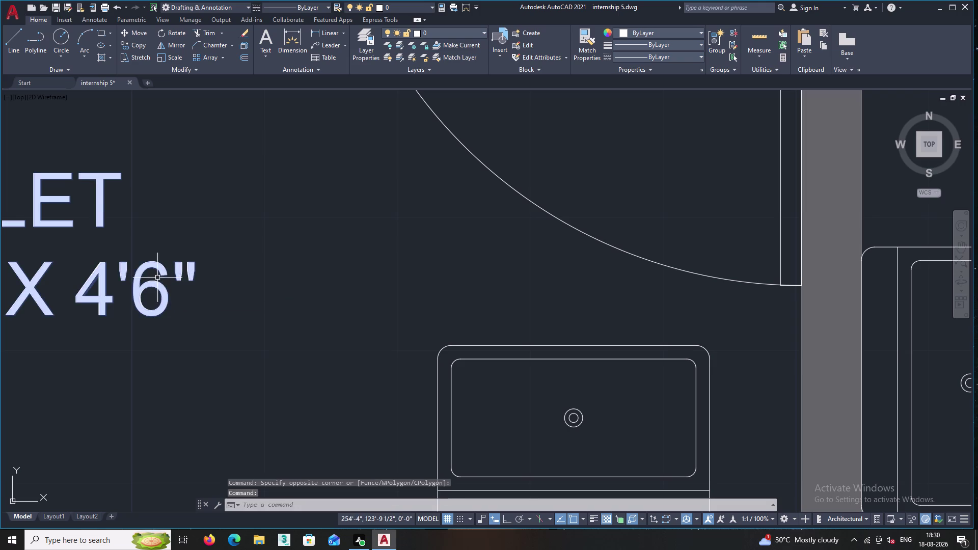
right_click(157, 260)
double_click(199, 259)
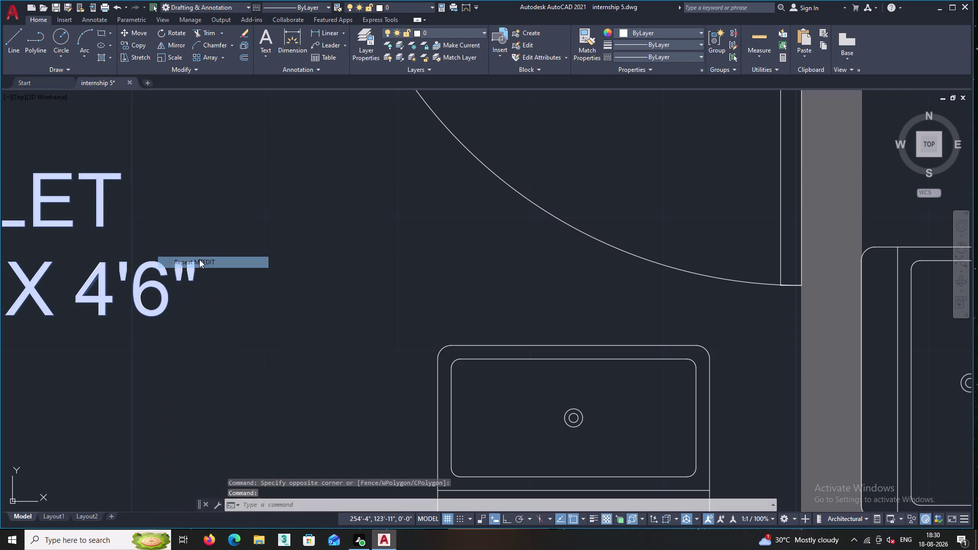
click(180, 300)
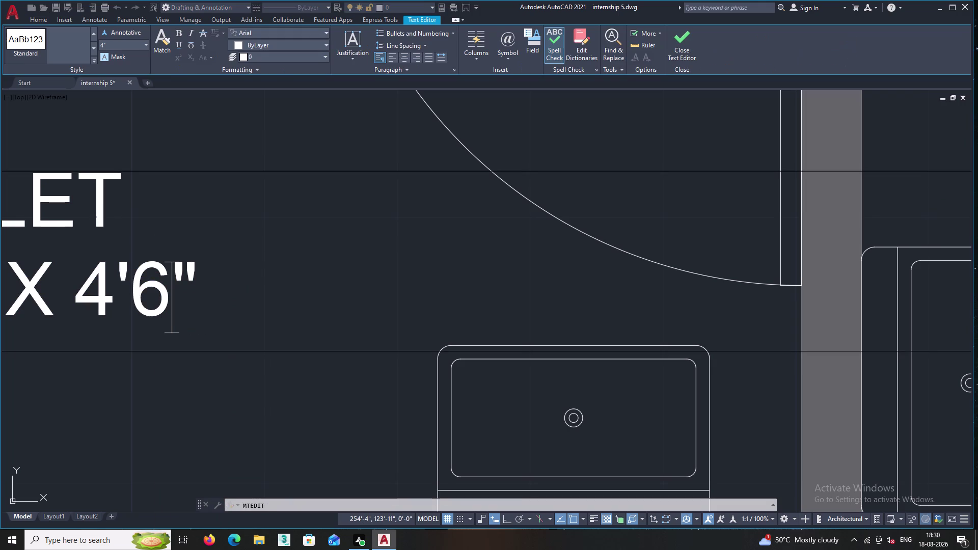
key(BackSpace)
key(7)
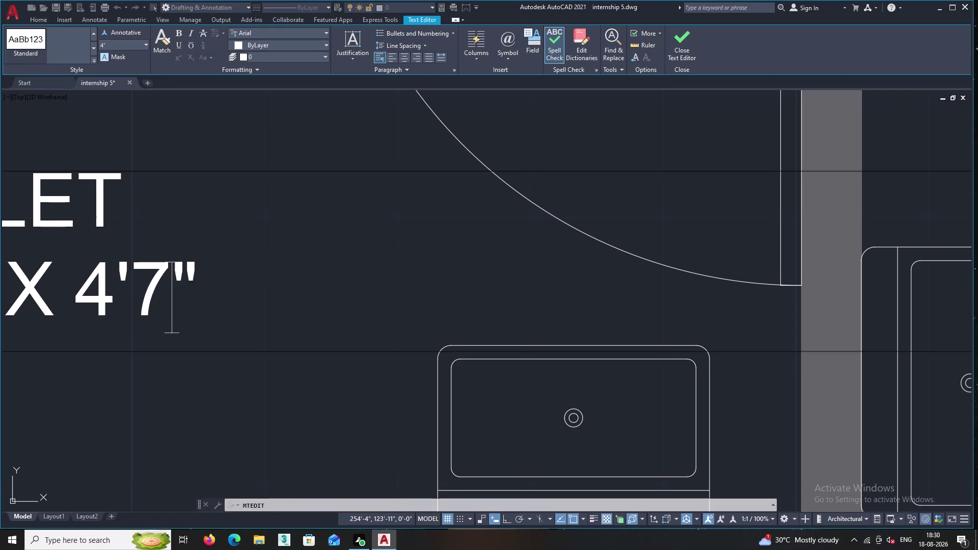
click(312, 393)
middle_click(312, 391)
scroll(down, 3)
middle_drag(309, 389, 264, 376)
scroll(down, 3)
middle_drag(250, 362, 148, 335)
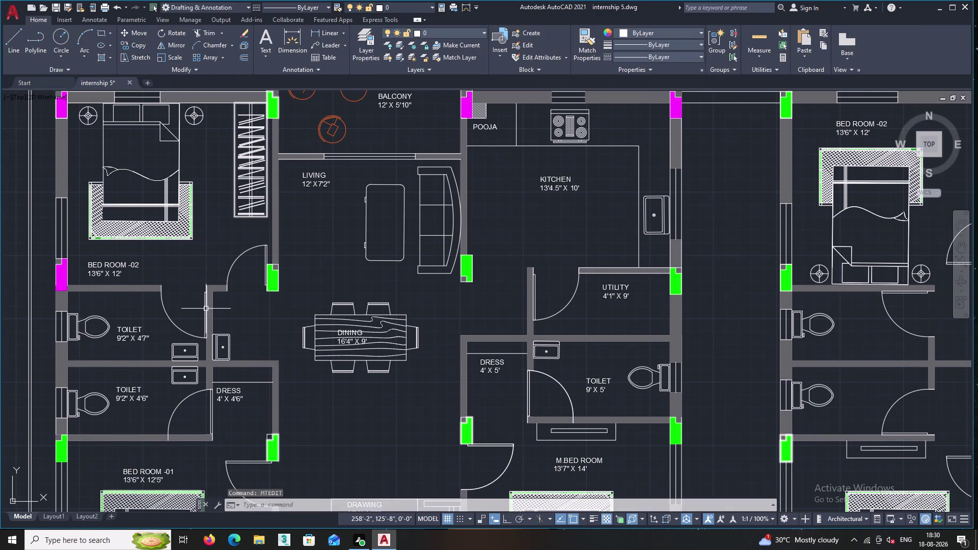
middle_drag(181, 288, 157, 290)
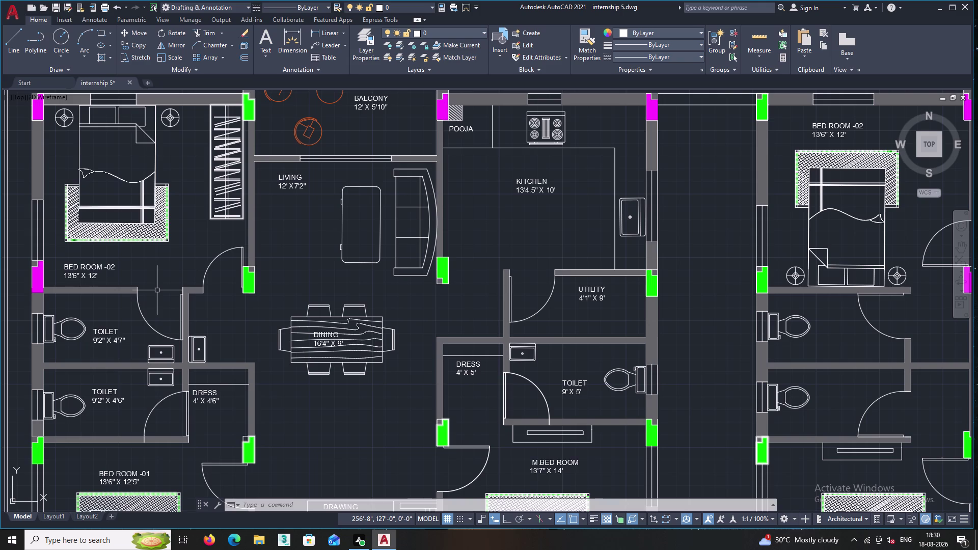
scroll(up, 3)
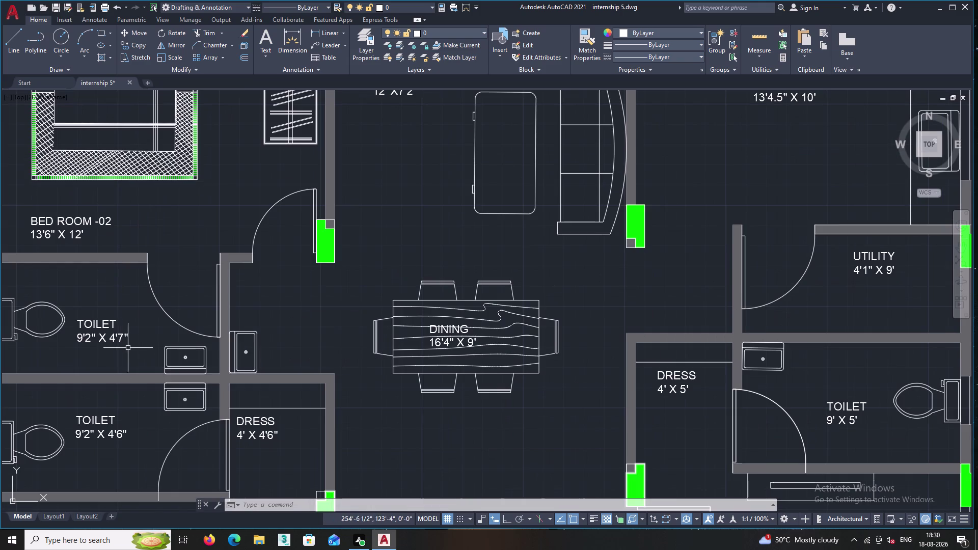
Copy the TOILET 9'2" X 4'7" label into the right unit's upper toilet.
click(128, 355)
click(67, 307)
right_click(92, 296)
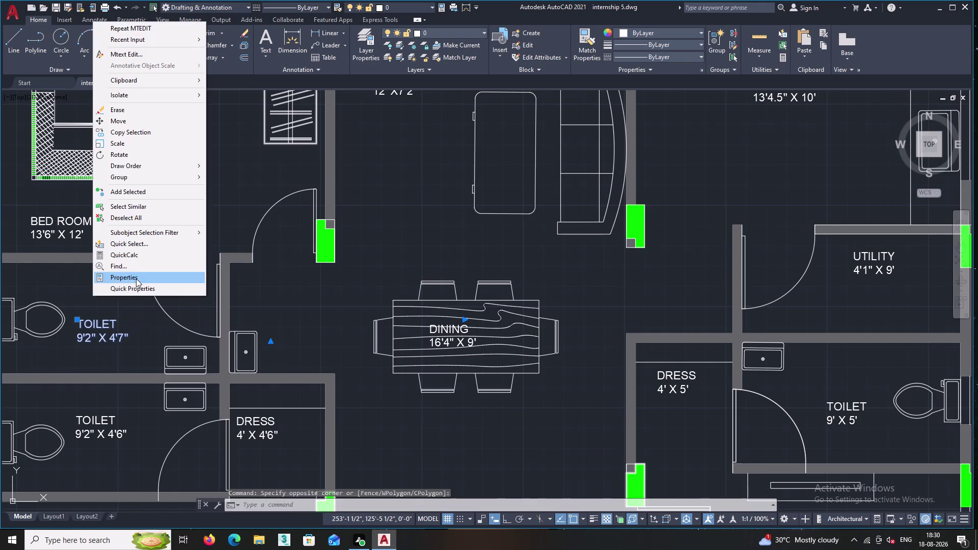
click(139, 130)
click(98, 334)
middle_drag(245, 331, 114, 304)
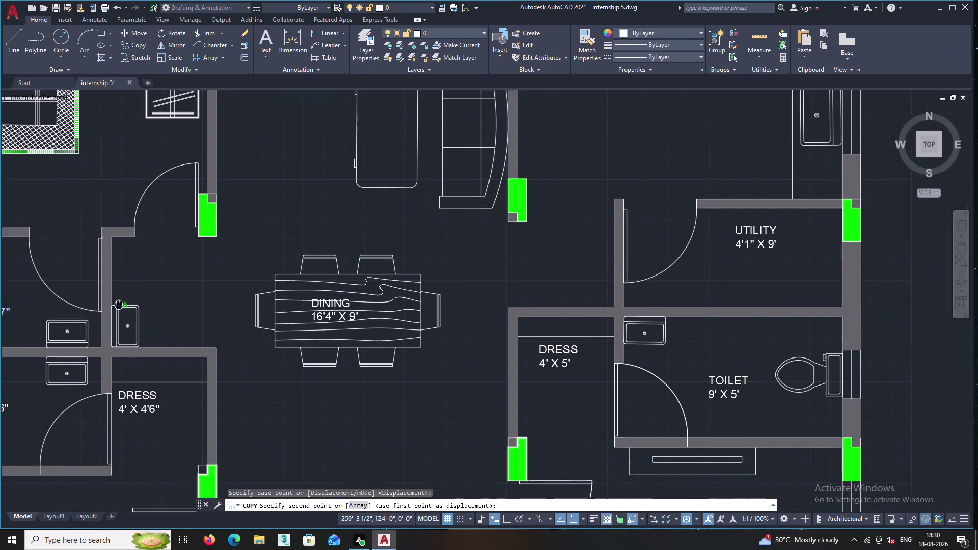
middle_drag(114, 304, 107, 304)
scroll(down, 3)
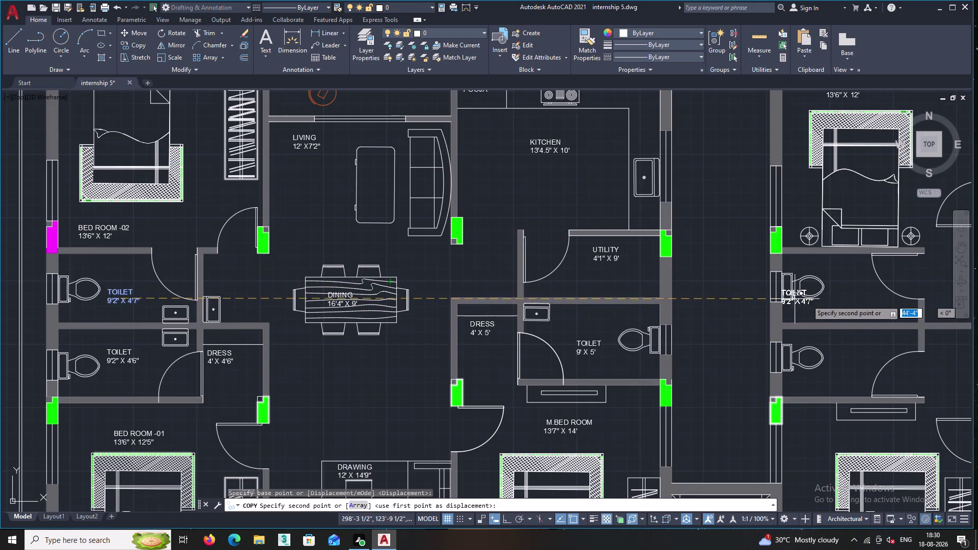
click(853, 296)
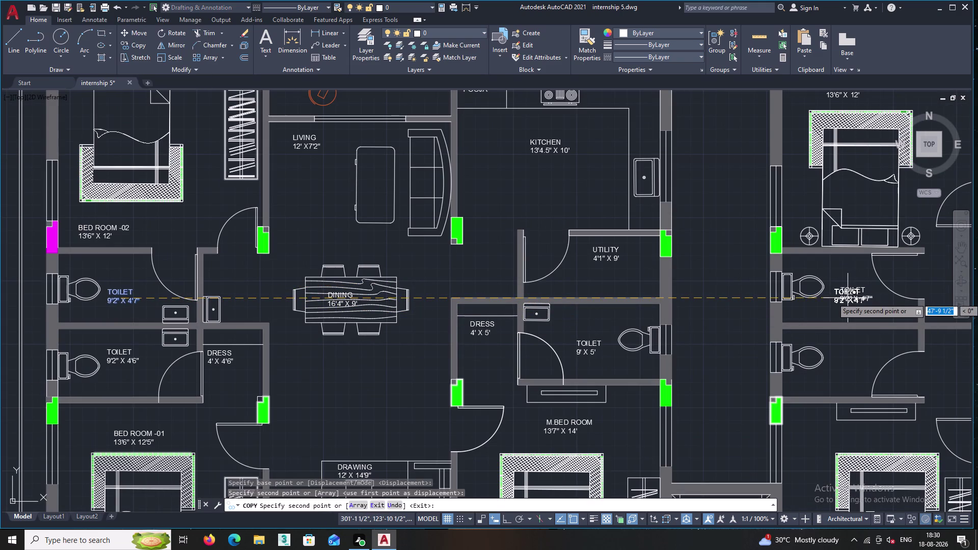
key(Return)
middle_drag(753, 319, 919, 283)
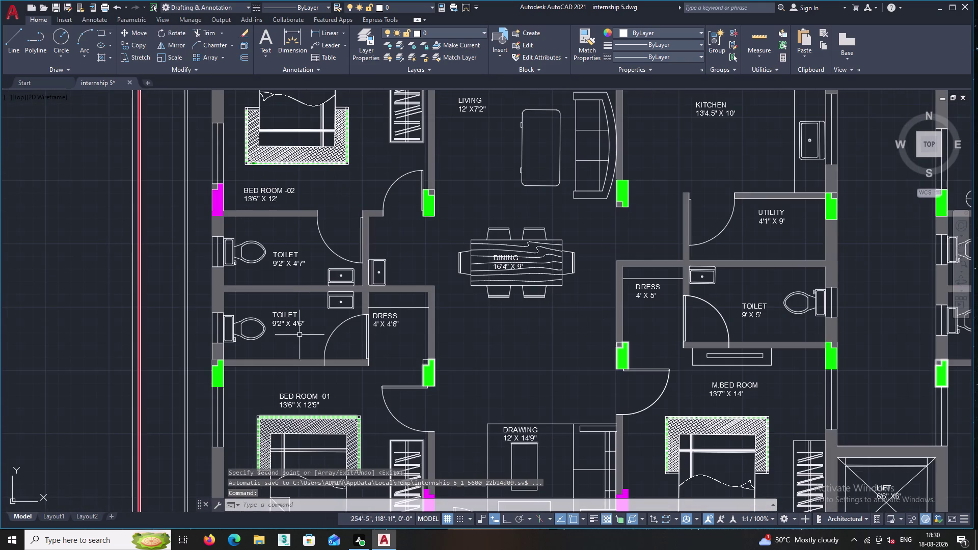
Copy the TOILET 9'2" X 4'6" label into the right unit's lower toilet.
scroll(up, 3)
click(301, 334)
click(250, 291)
right_click(258, 289)
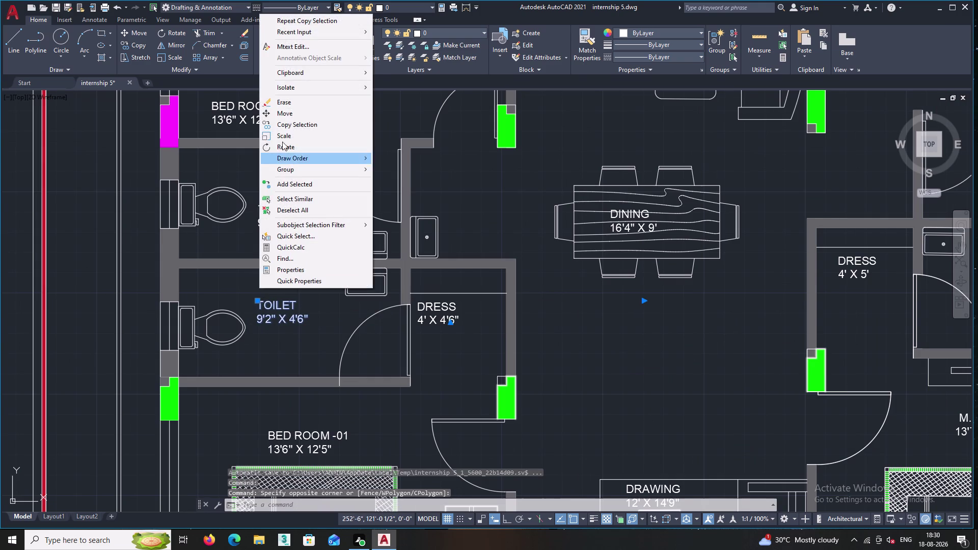
click(281, 124)
middle_click(408, 320)
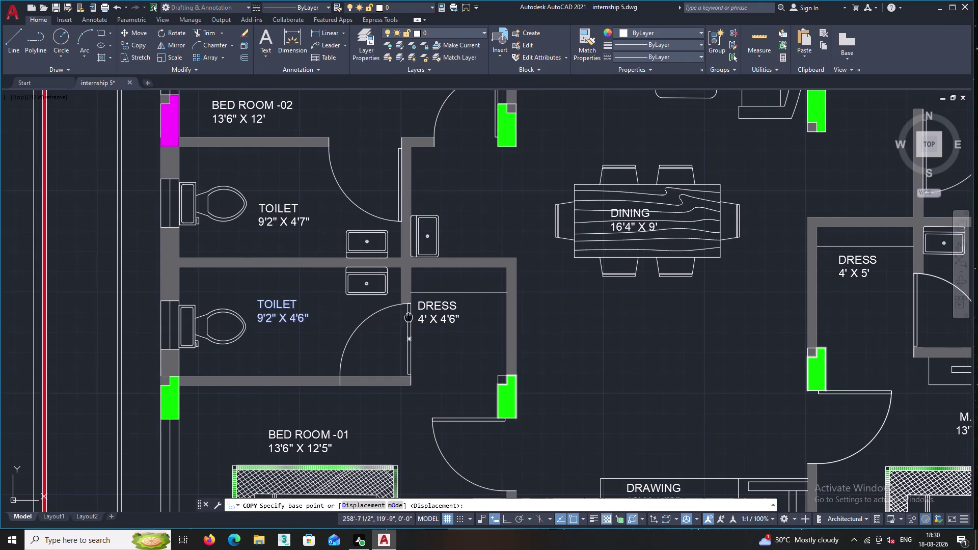
click(271, 312)
middle_drag(393, 310, 140, 308)
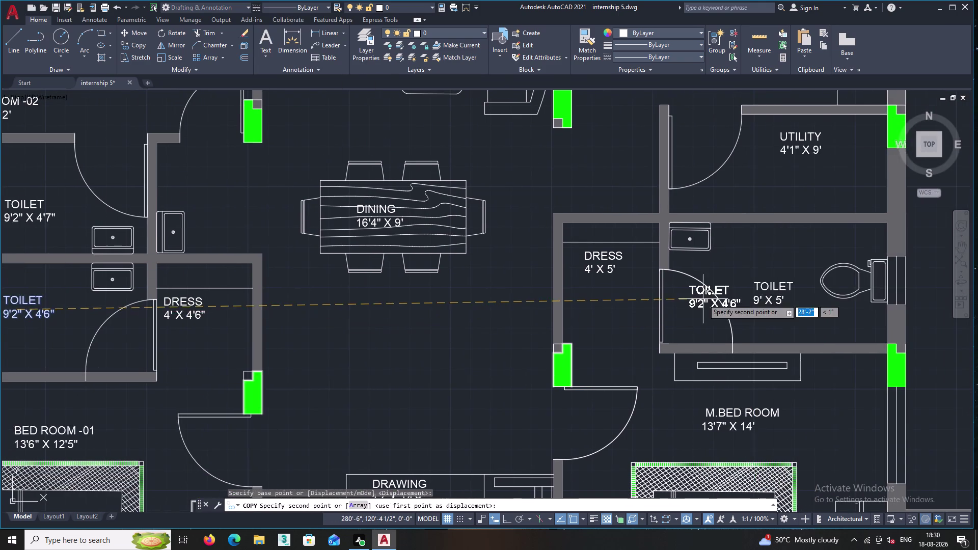
middle_drag(702, 299, 465, 299)
scroll(down, 3)
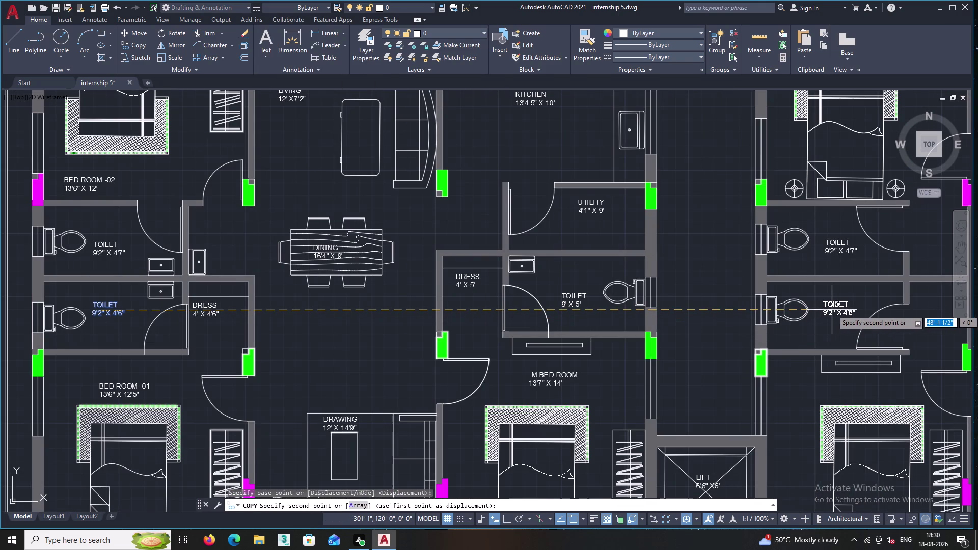
double_click(832, 310)
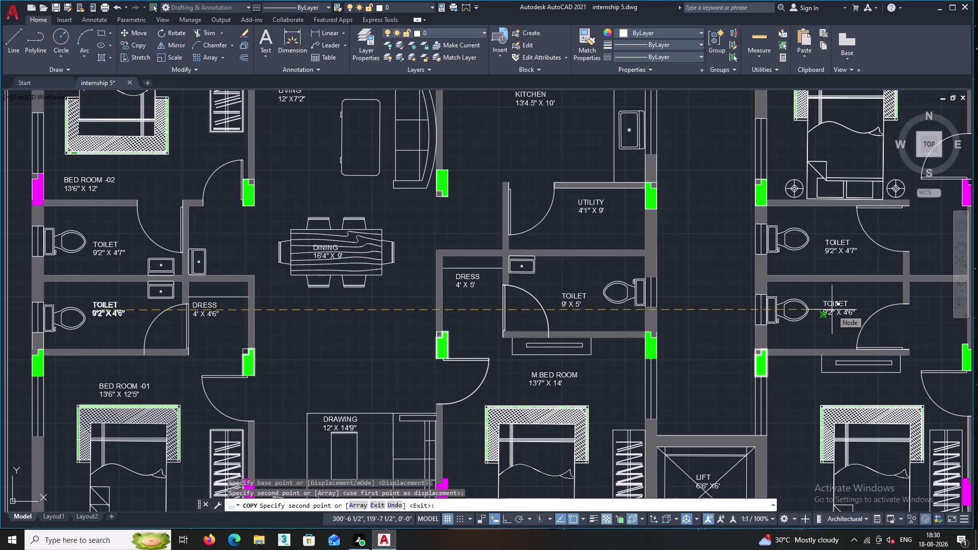
key(Escape)
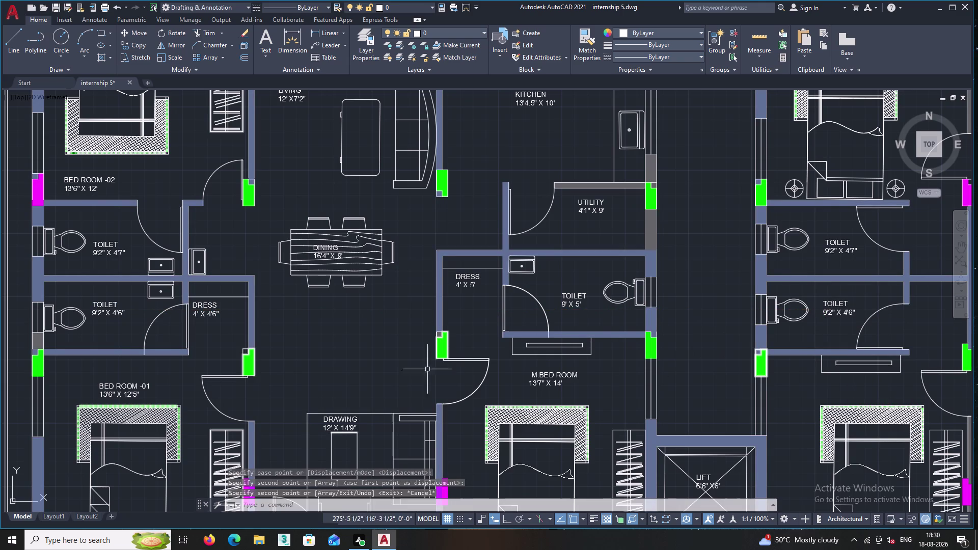
Copy the DRESS 4' X 4'6" label into the right unit's first dress area.
scroll(up, 3)
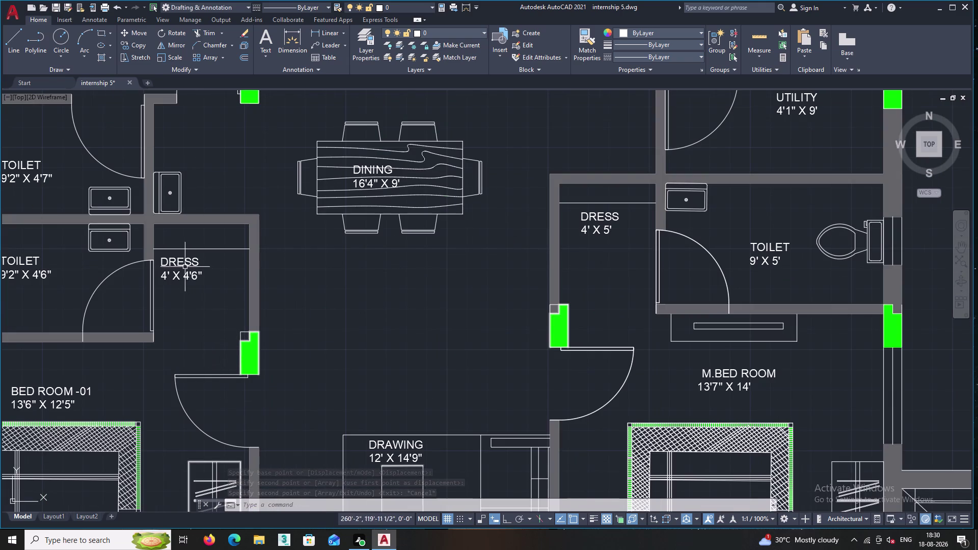
click(183, 267)
right_click(183, 276)
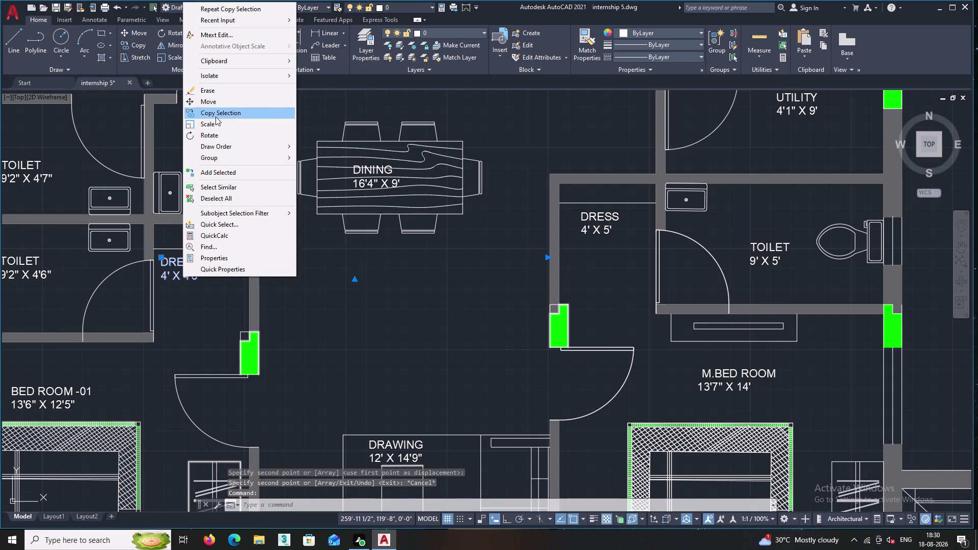
click(215, 116)
click(178, 272)
middle_drag(421, 295, 109, 266)
scroll(down, 3)
scroll(up, 3)
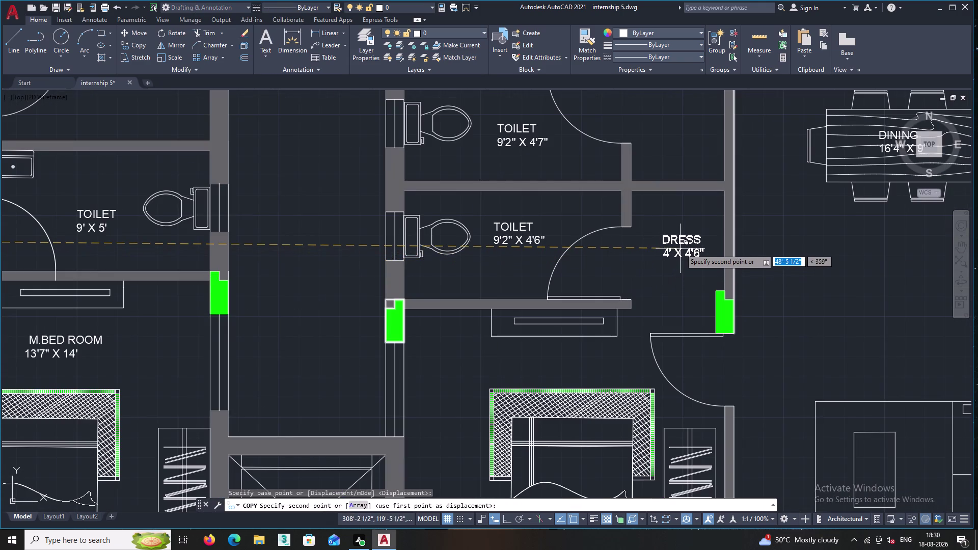
click(679, 247)
Place a second DRESS 4' X 4'6" copy in the right unit's other dress area.
scroll(down, 3)
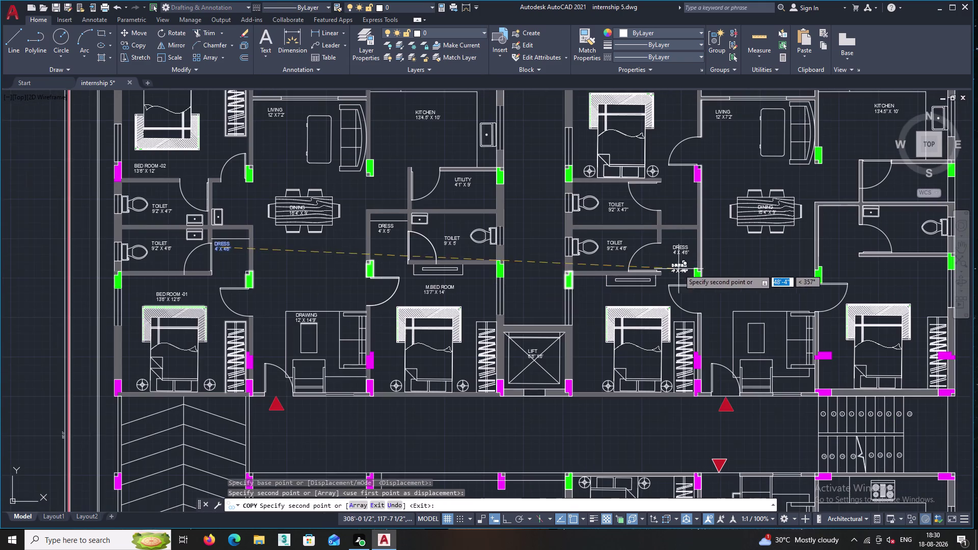
middle_drag(678, 269, 700, 260)
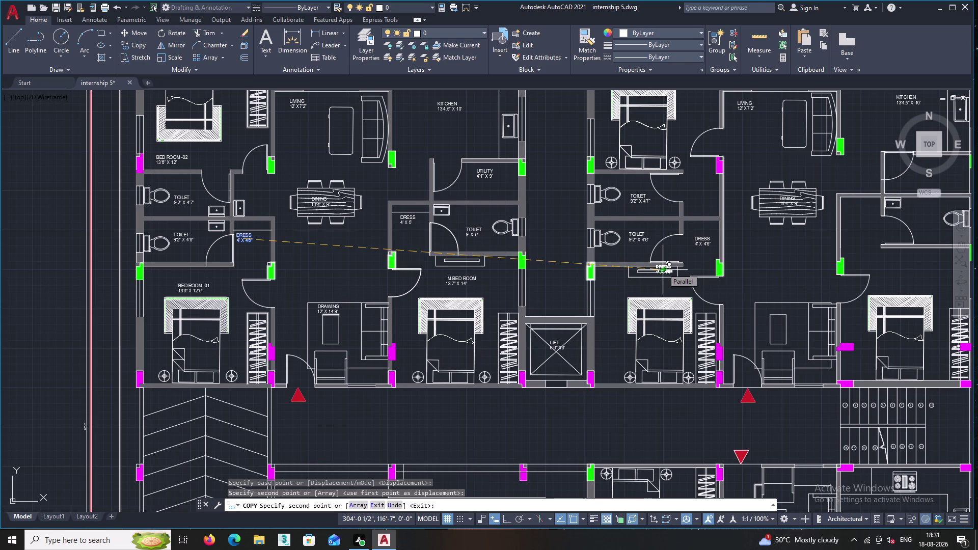
scroll(up, 3)
scroll(down, 3)
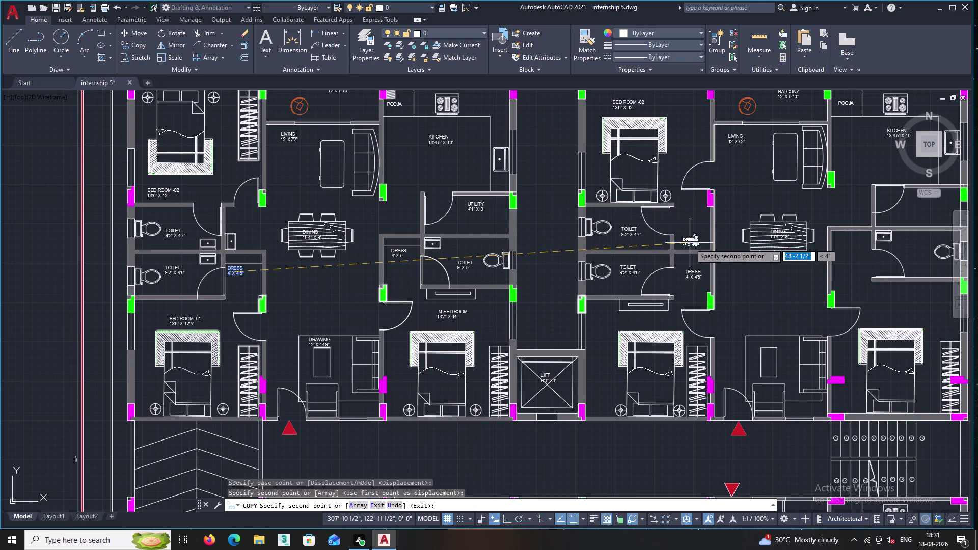
scroll(up, 3)
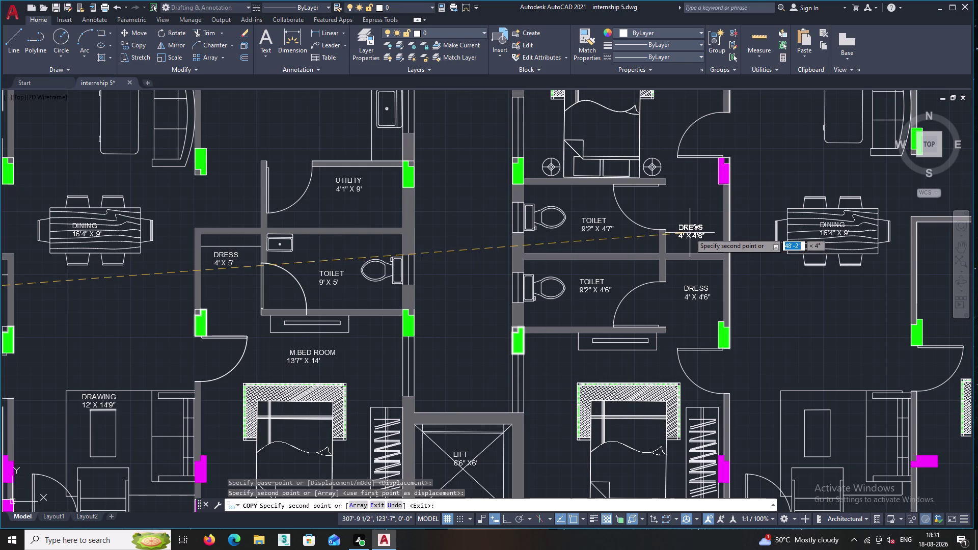
click(690, 229)
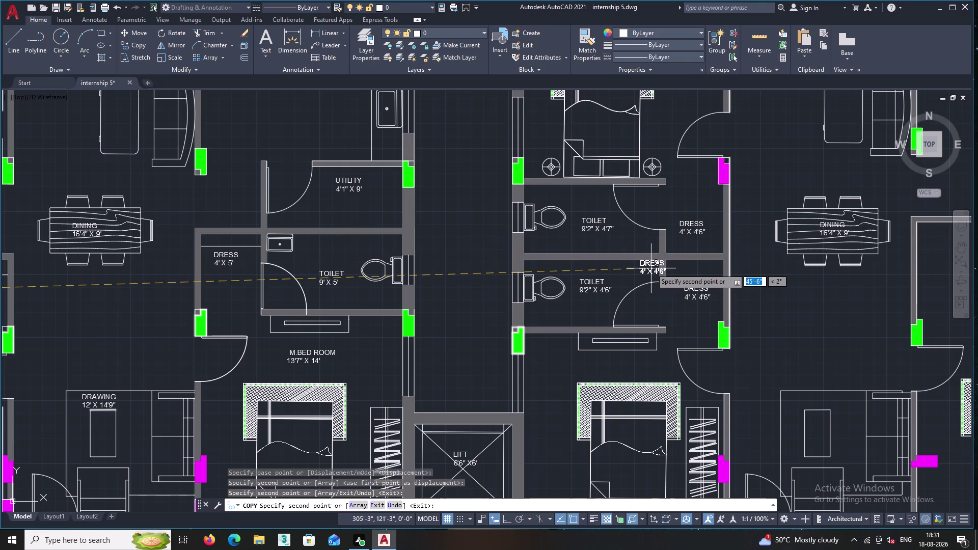
middle_drag(651, 326, 660, 269)
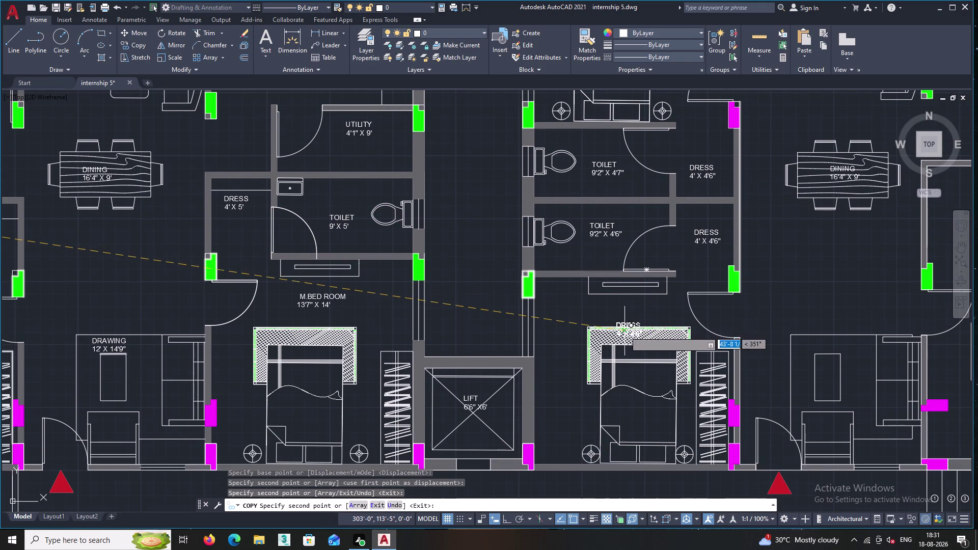
scroll(down, 3)
scroll(down, 3)
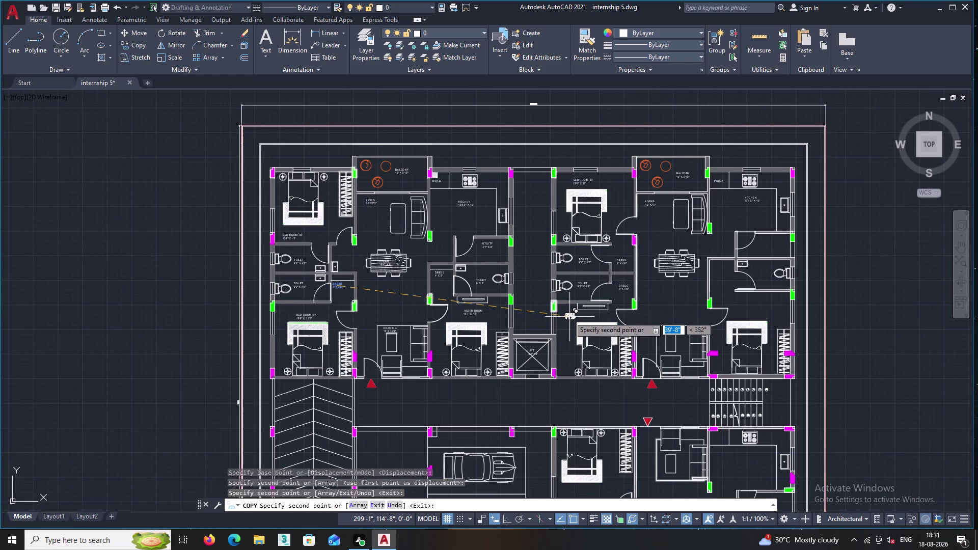
key(Escape)
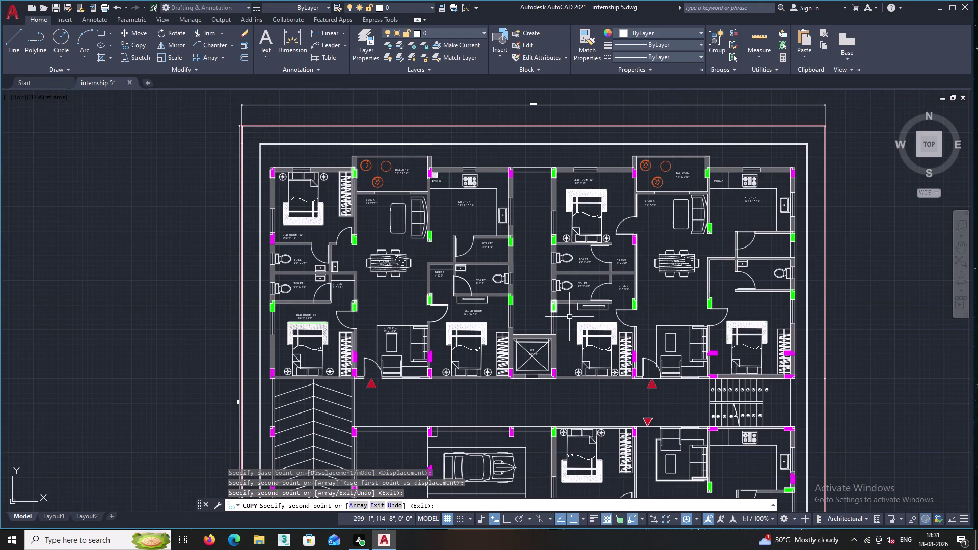
scroll(up, 3)
click(594, 317)
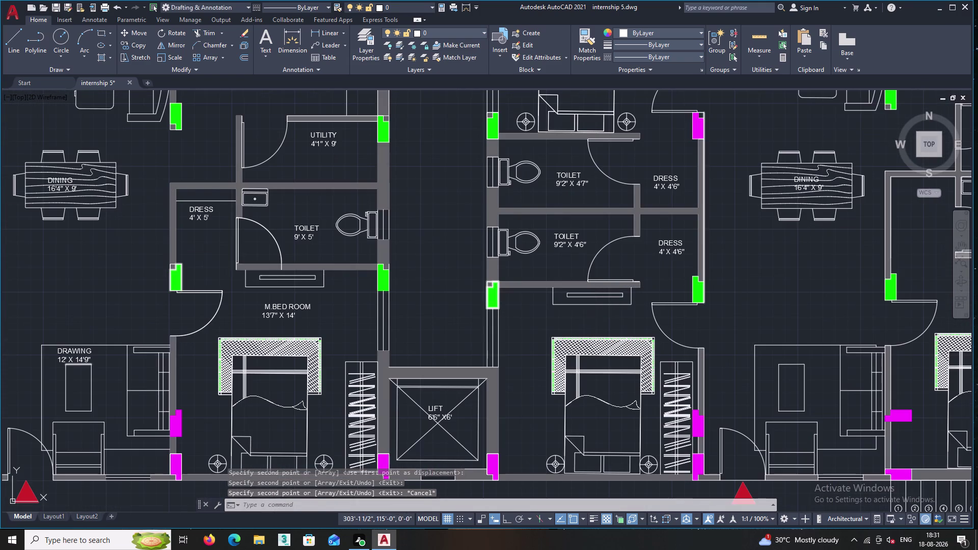
double_click(585, 291)
key(Delete)
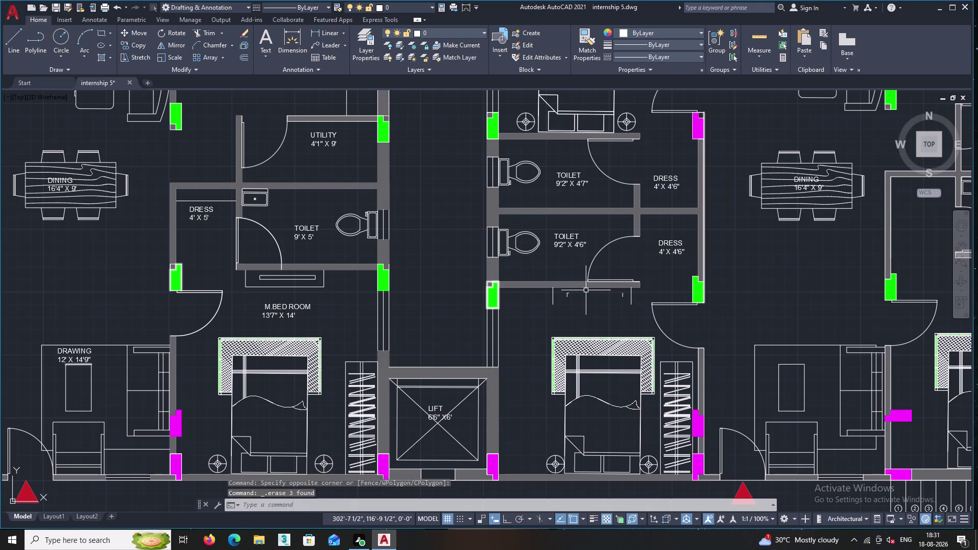
scroll(up, 3)
click(666, 294)
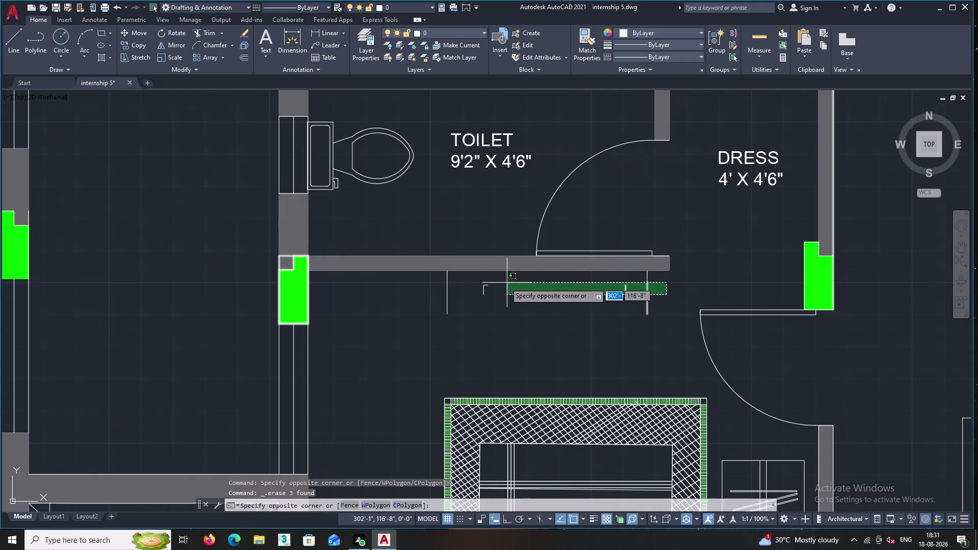
click(425, 278)
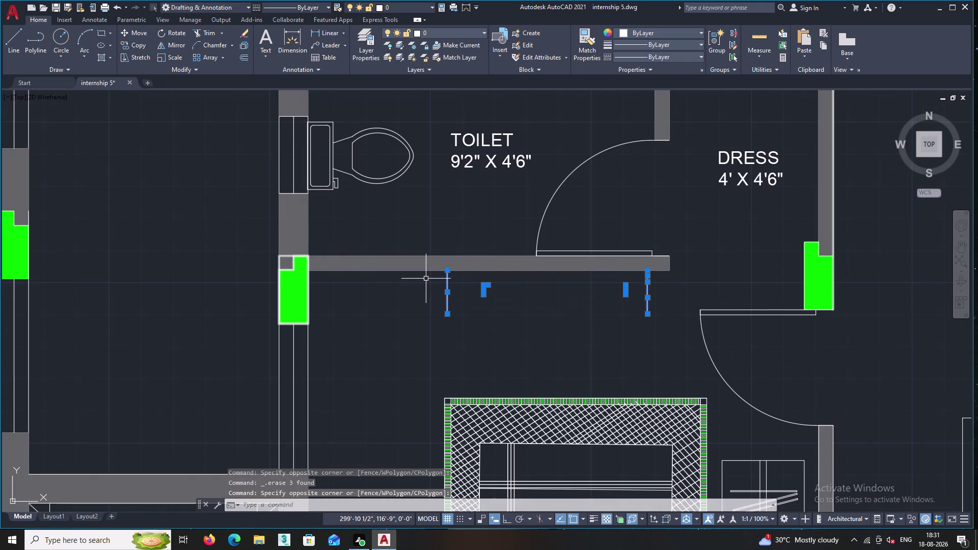
key(Delete)
scroll(down, 3)
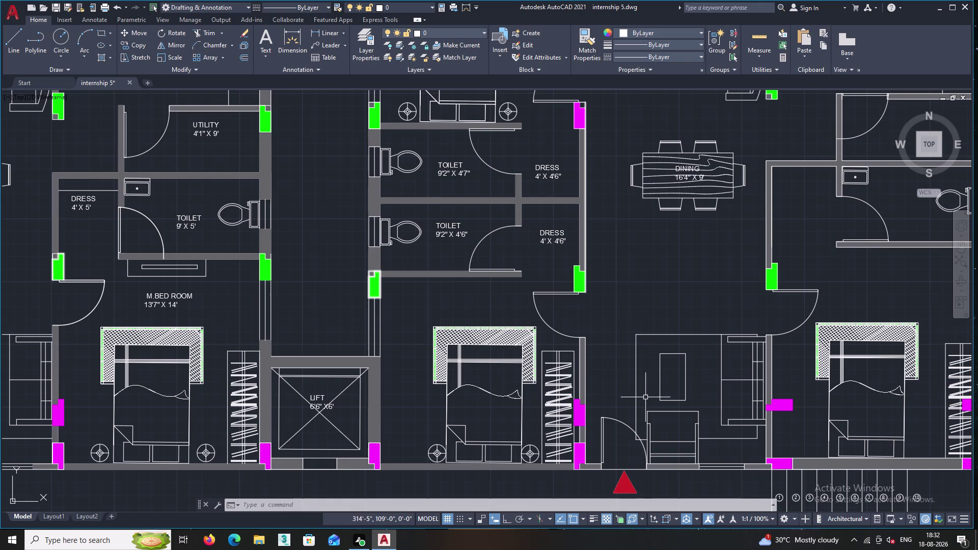
middle_drag(646, 388, 513, 317)
scroll(down, 3)
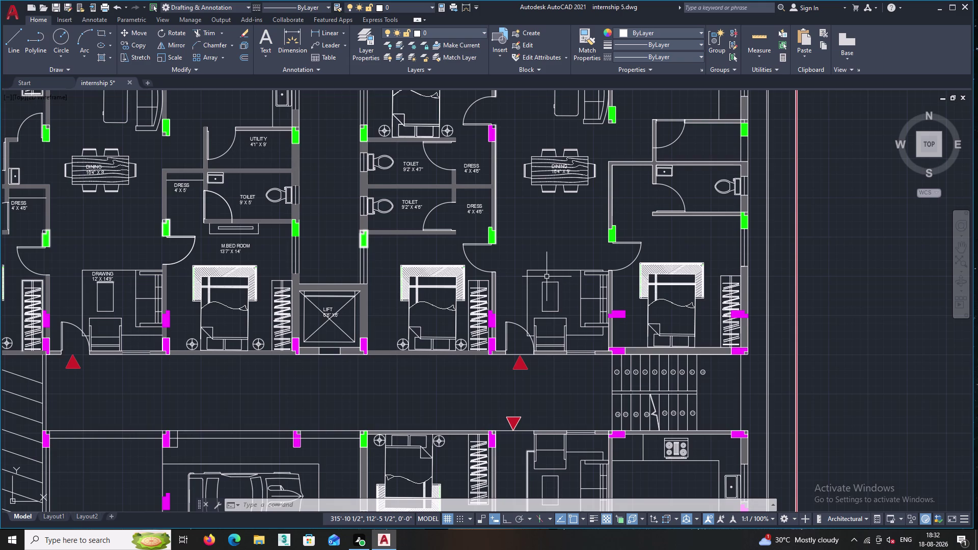
middle_drag(388, 287, 704, 261)
scroll(up, 3)
scroll(up, 3)
scroll(up, 3)
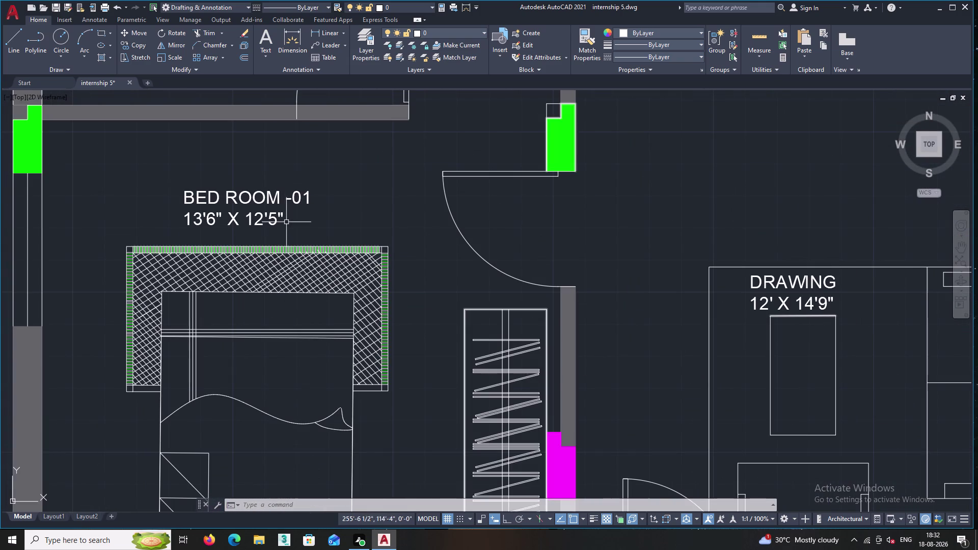
Copy the BED ROOM -01 13'6" X 12'5" label into the middle unit's bedroom beside the lift.
double_click(297, 231)
click(179, 182)
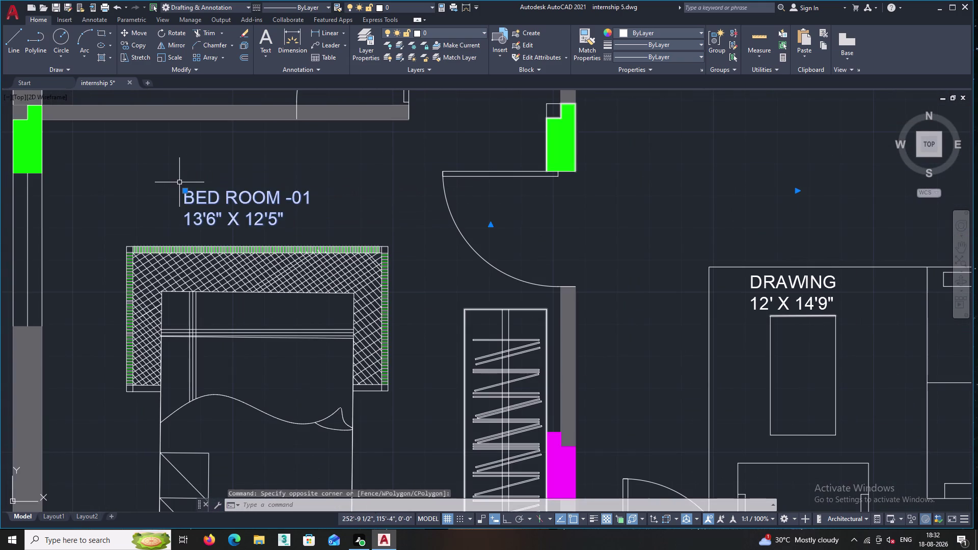
right_click(232, 179)
click(275, 288)
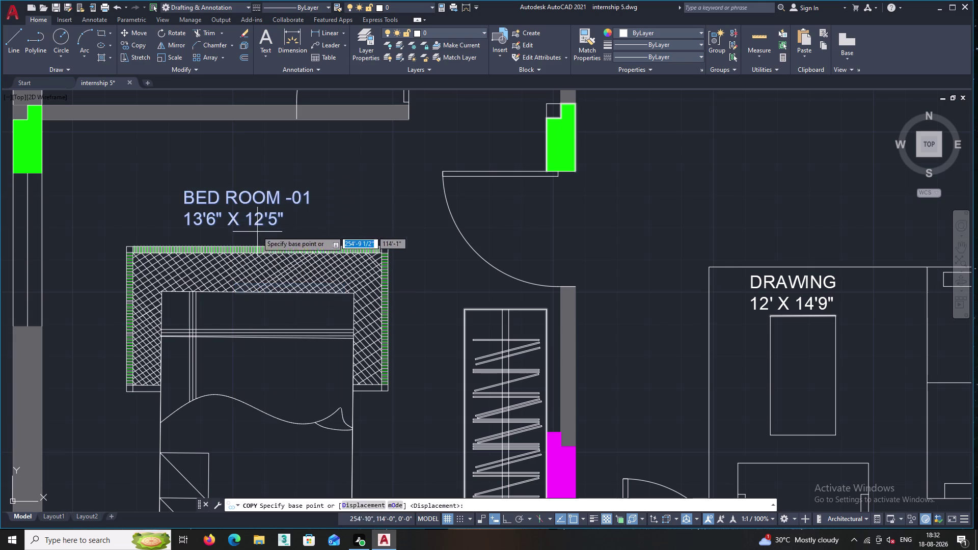
click(252, 222)
middle_drag(421, 253, 155, 211)
scroll(down, 3)
middle_drag(479, 294, 220, 268)
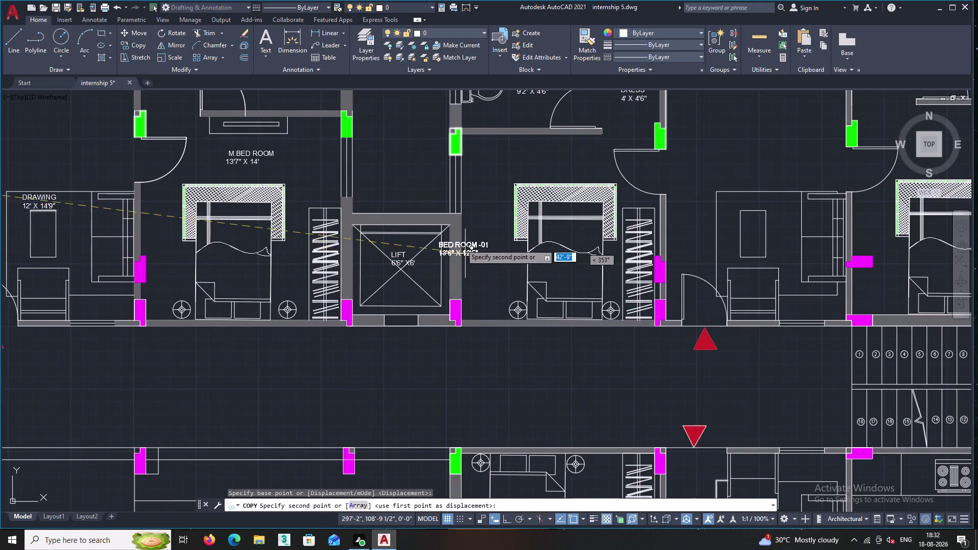
scroll(up, 3)
middle_drag(548, 166, 464, 349)
click(519, 266)
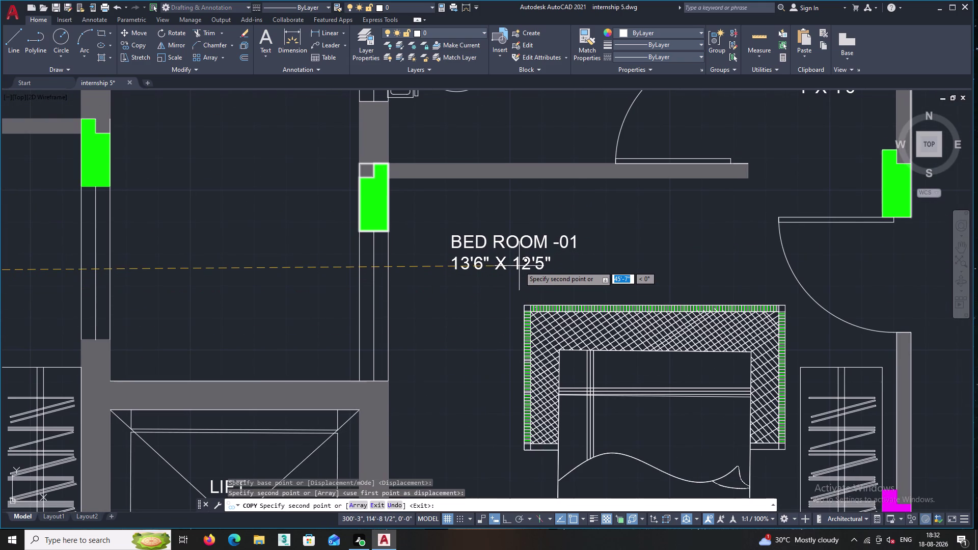
key(Escape)
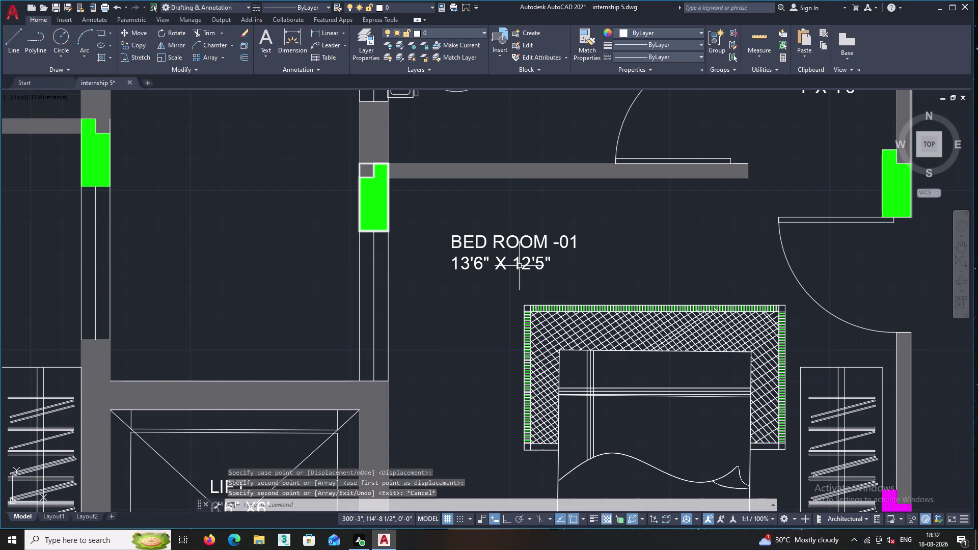
scroll(up, 3)
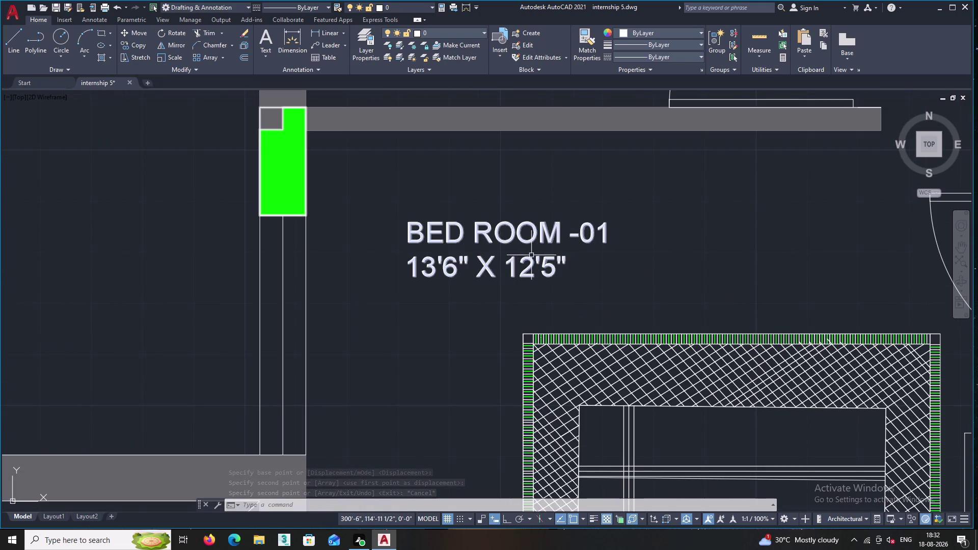
click(448, 269)
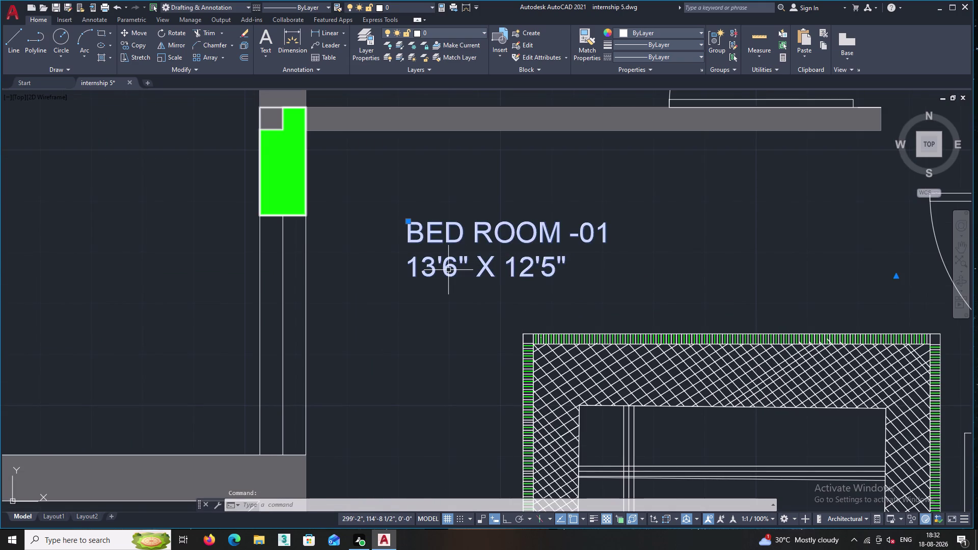
Edit the copied bedroom label from 13'6" to 13'3" and pan to review the labels.
right_click(448, 269)
click(479, 288)
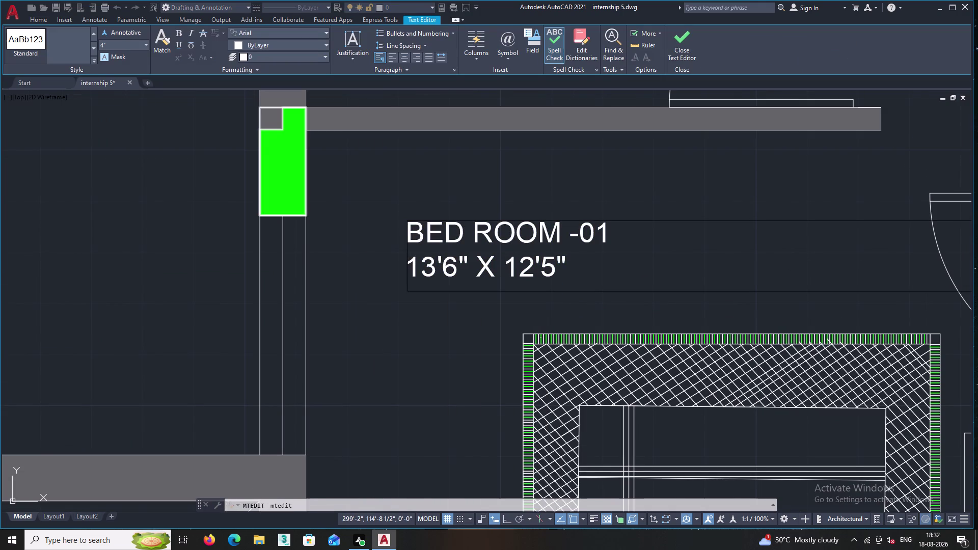
click(464, 272)
click(458, 273)
key(BackSpace)
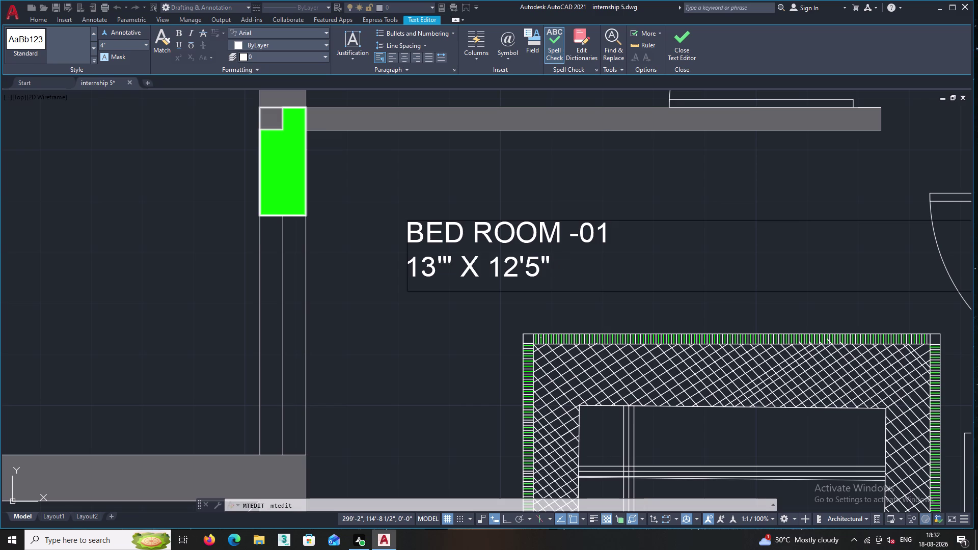
key(3)
click(468, 319)
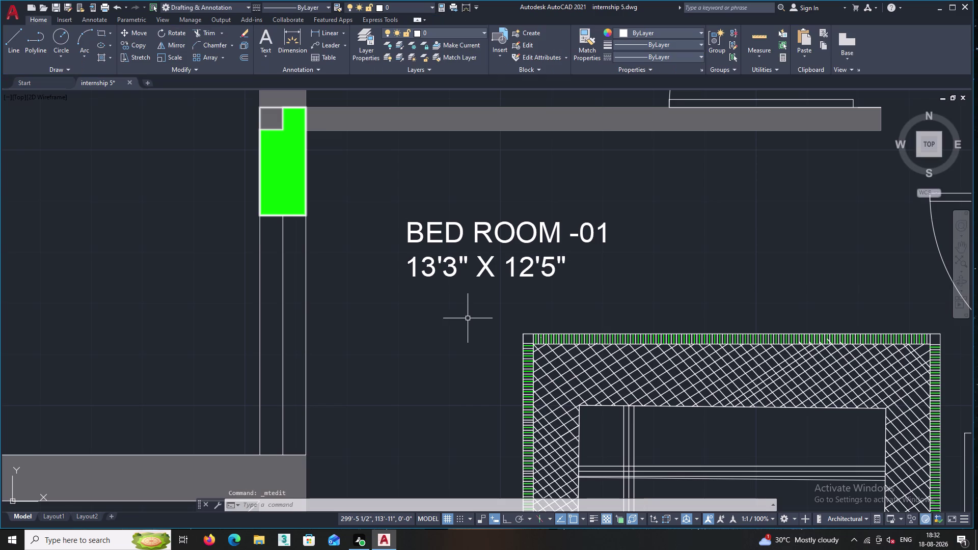
middle_drag(464, 319, 387, 331)
scroll(down, 3)
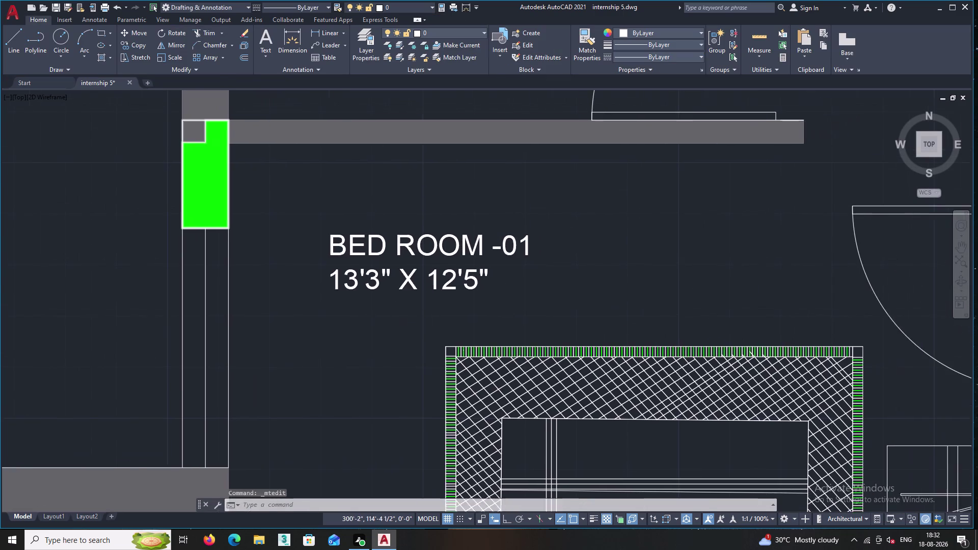
scroll(down, 3)
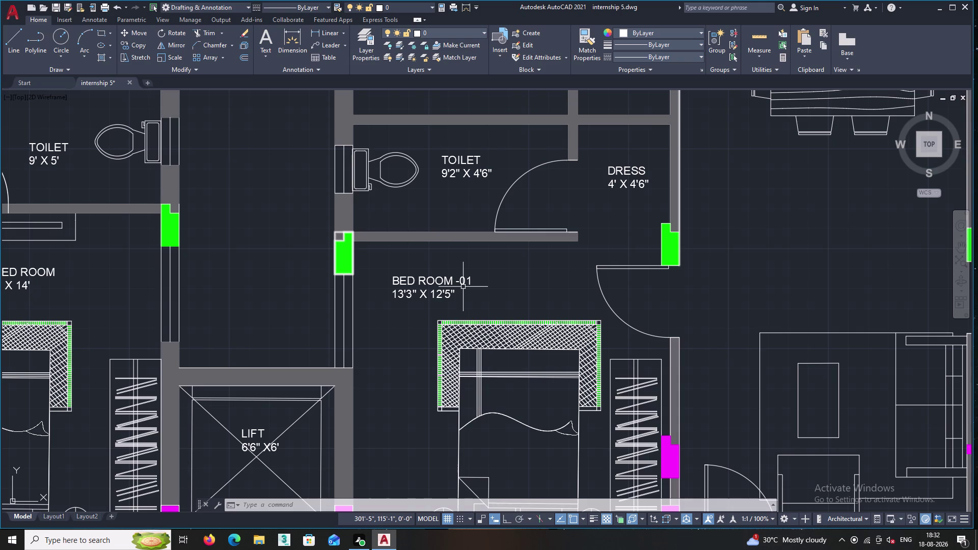
scroll(down, 3)
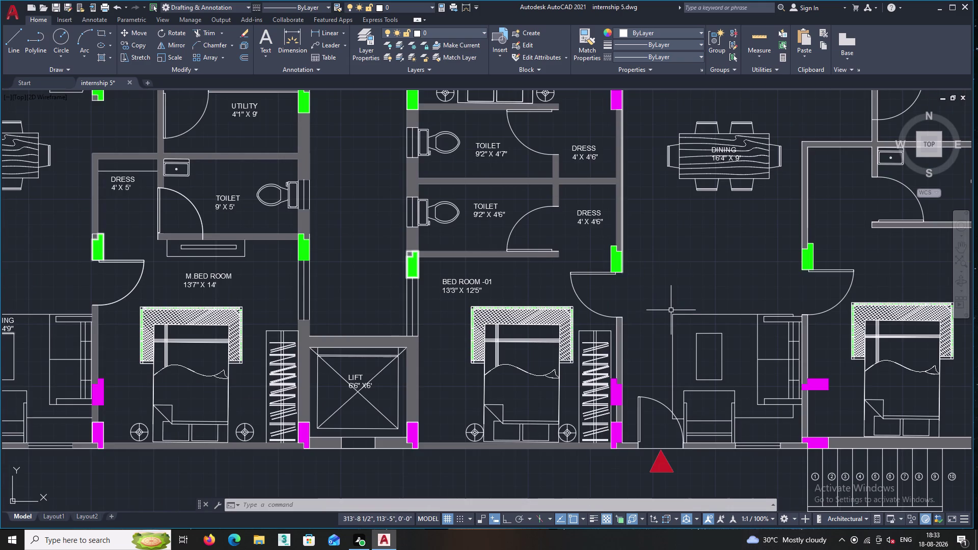
middle_drag(677, 275, 598, 230)
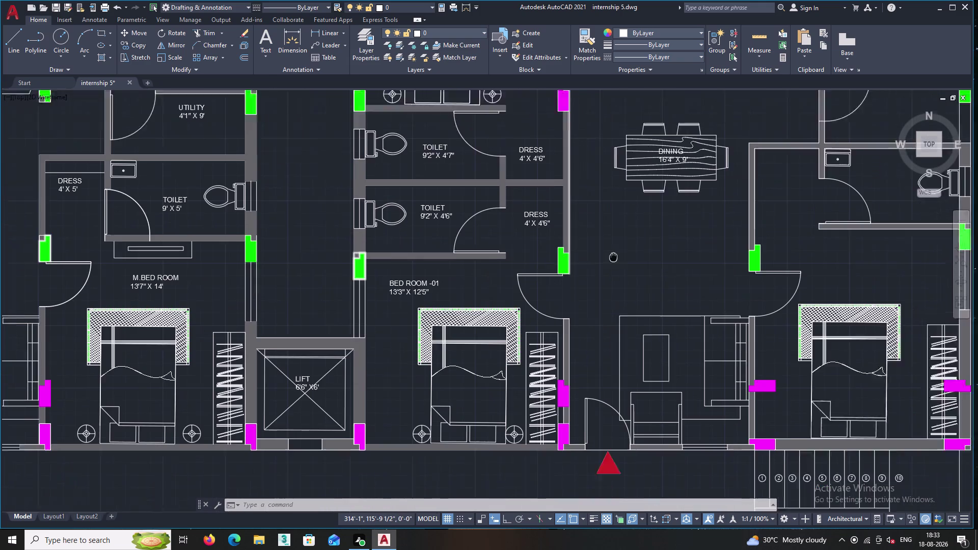
middle_drag(598, 231, 586, 215)
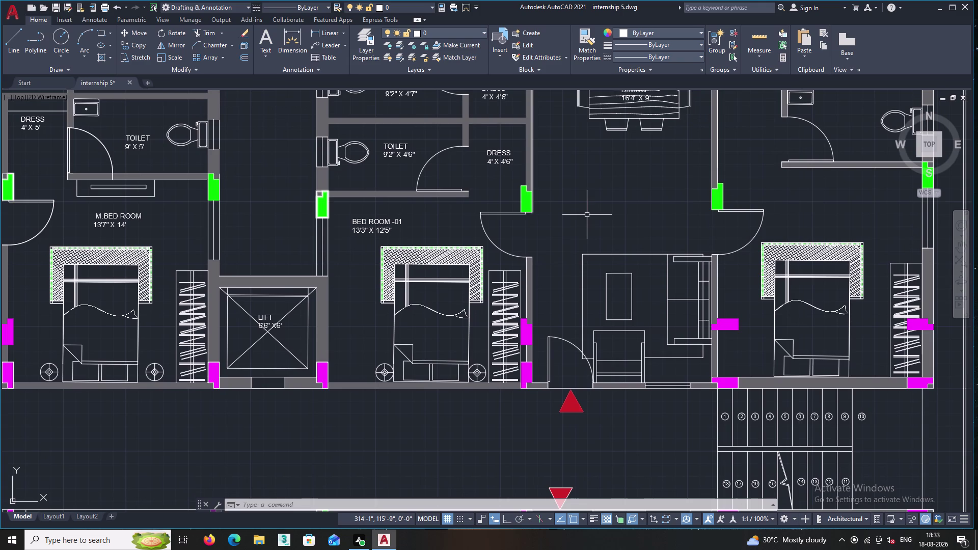
middle_drag(347, 276, 404, 310)
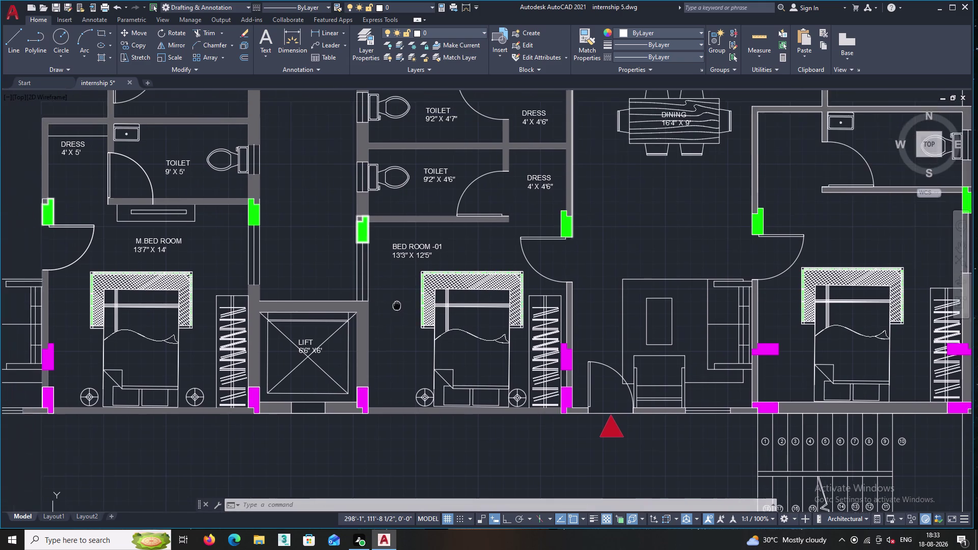
middle_drag(405, 310, 475, 339)
scroll(up, 3)
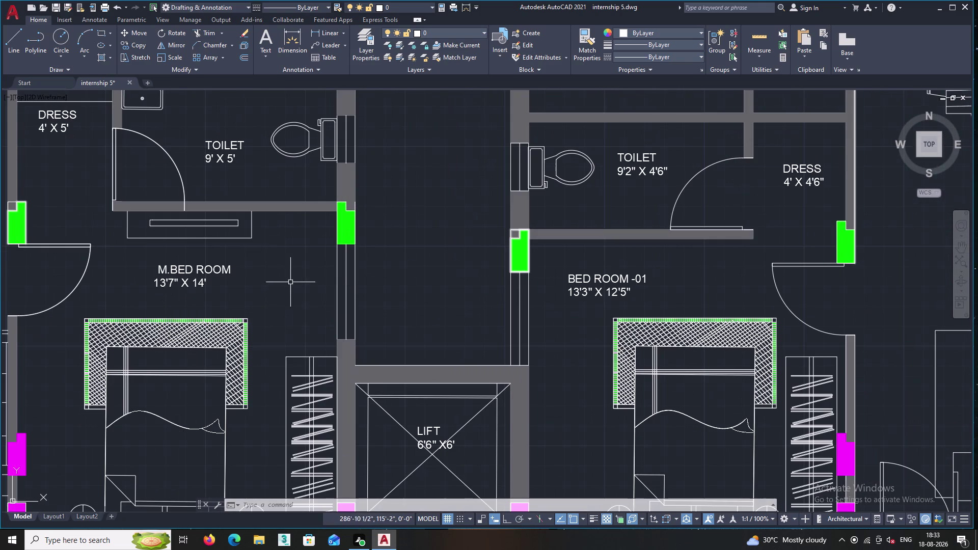
Copy the M.BED ROOM 13'7" X 14' label into the right unit's master bedroom.
click(255, 294)
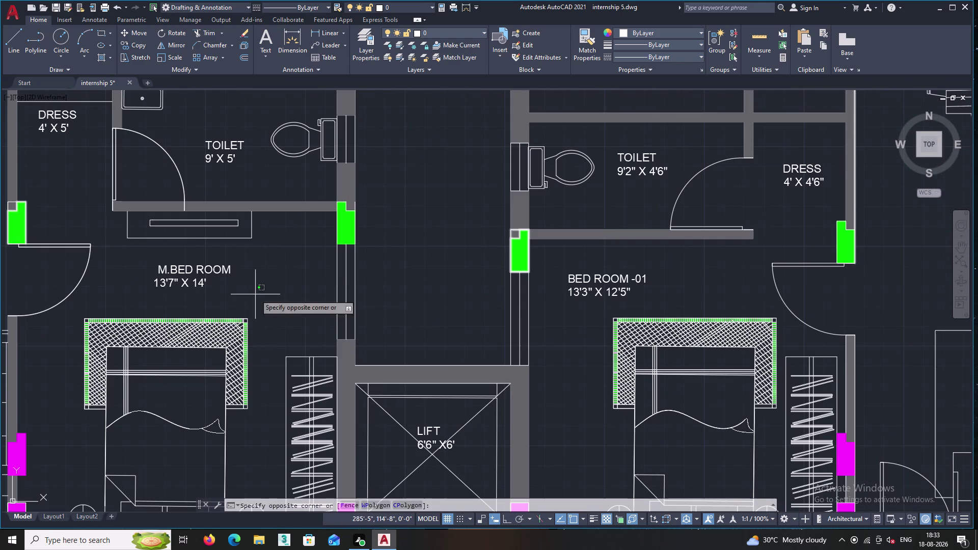
click(131, 264)
right_click(133, 262)
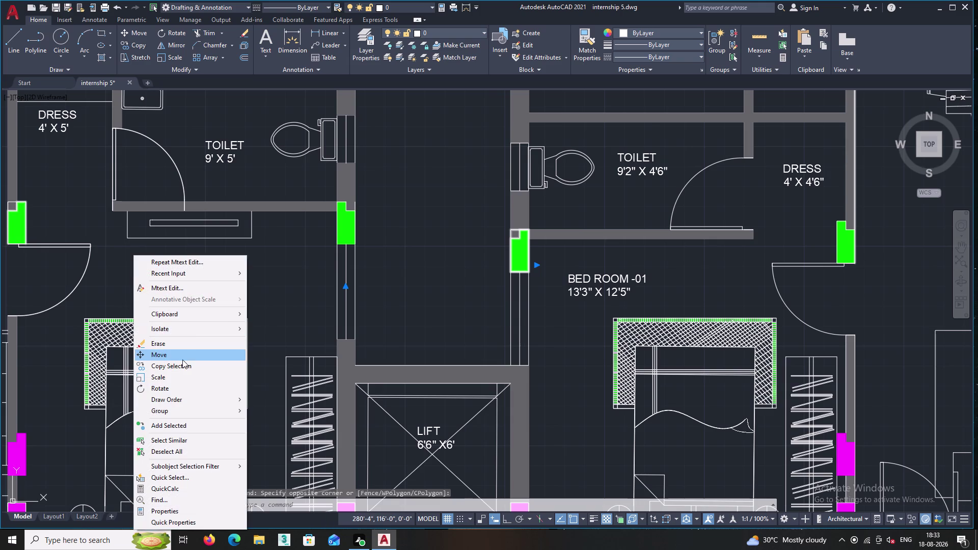
click(177, 366)
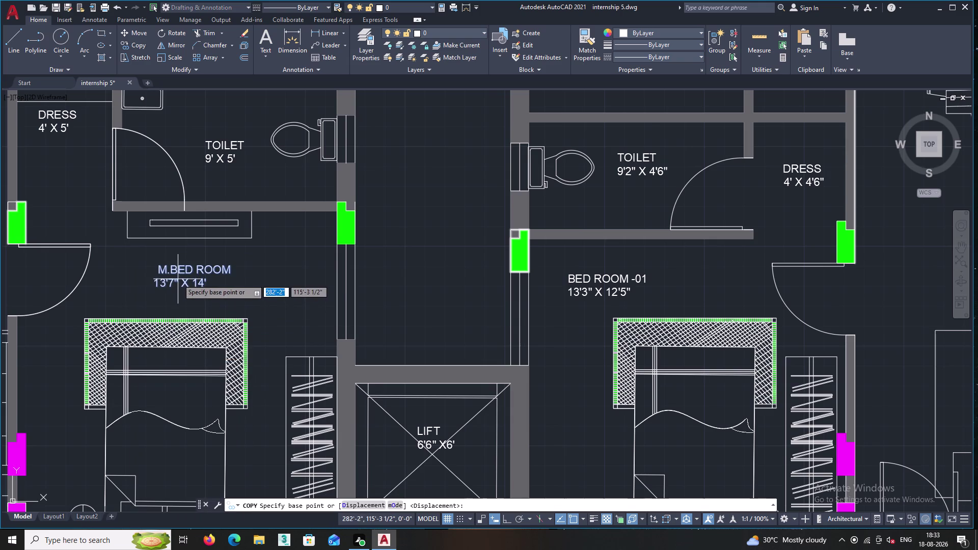
click(178, 279)
middle_click(316, 305)
middle_drag(312, 306, 122, 244)
scroll(down, 3)
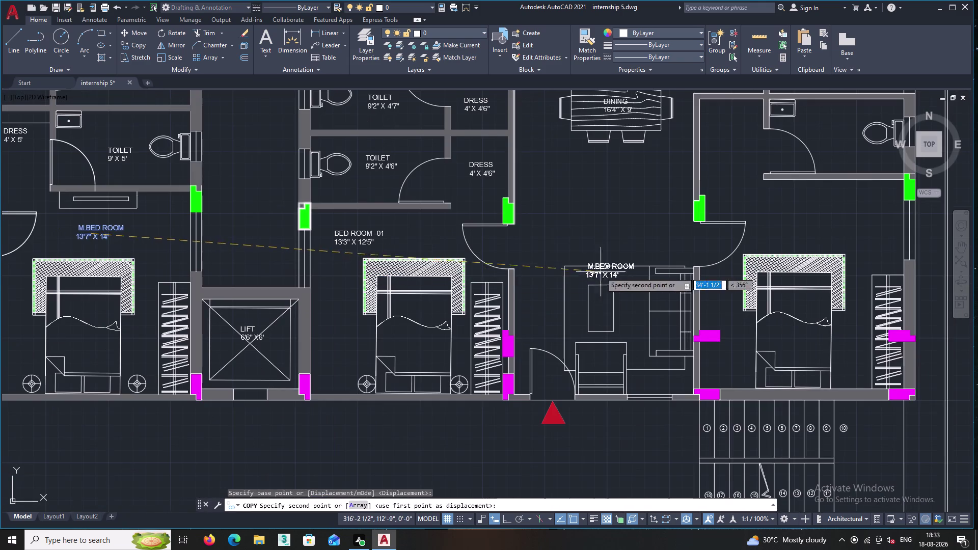
middle_drag(600, 272, 397, 275)
scroll(up, 3)
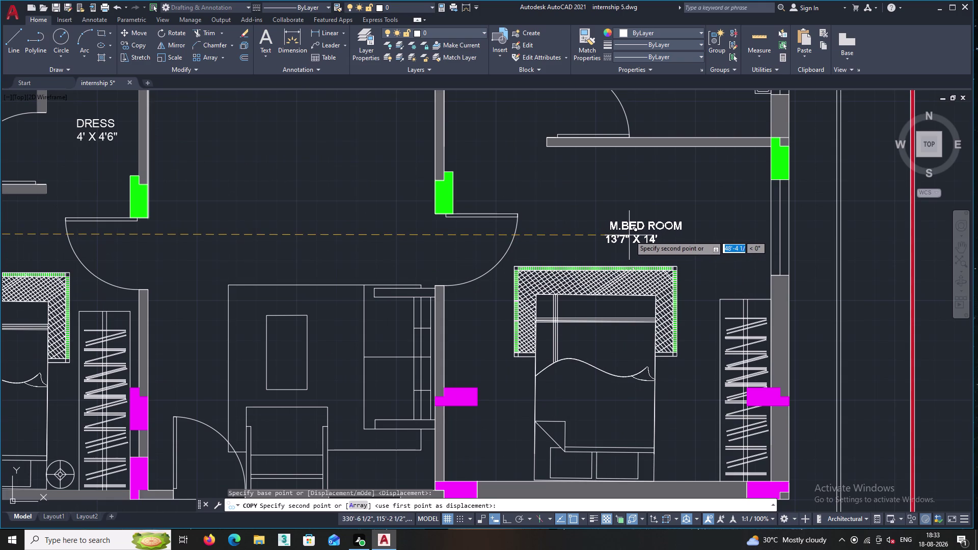
click(630, 235)
key(Escape)
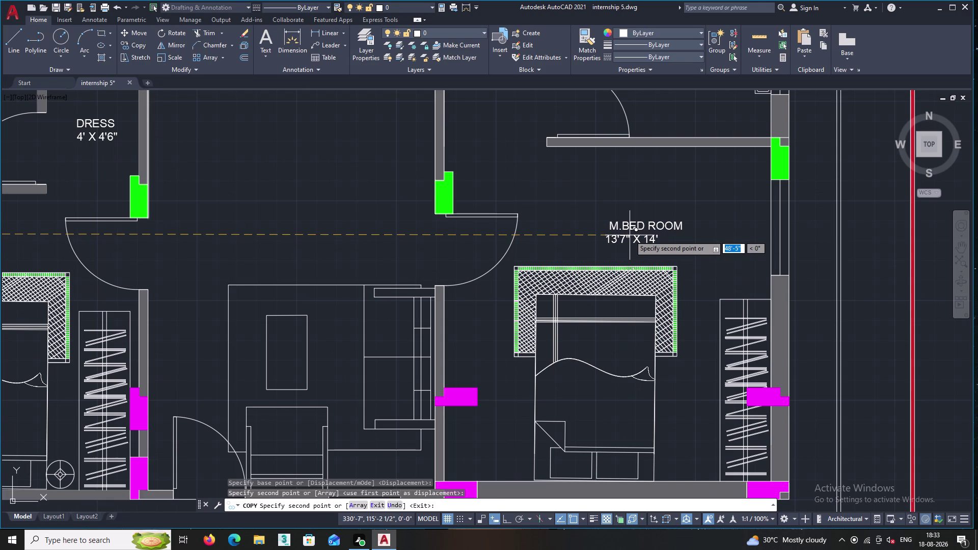
scroll(down, 3)
middle_drag(598, 257, 753, 245)
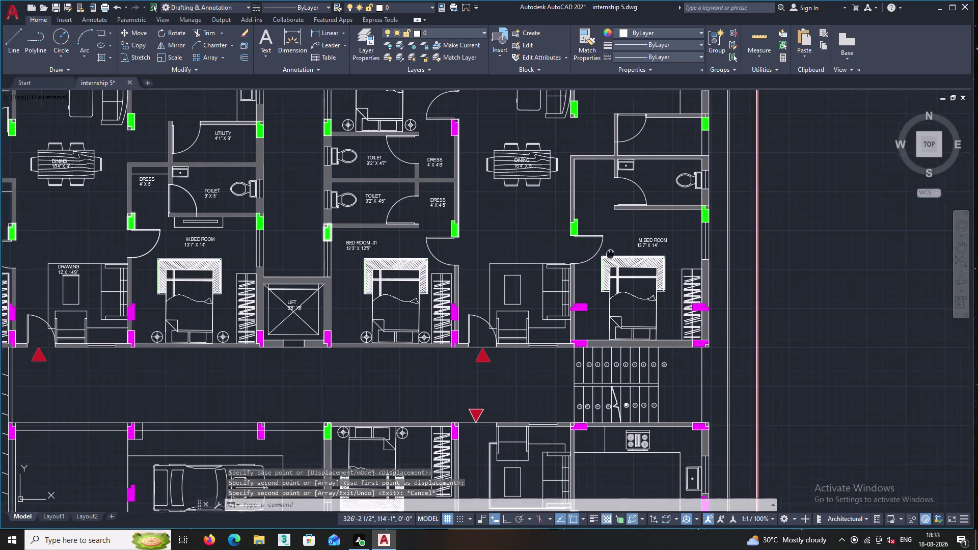
middle_drag(753, 245, 771, 241)
scroll(up, 3)
Select the rectangular wall fixture in the master bedroom below the toilet.
scroll(up, 3)
click(396, 251)
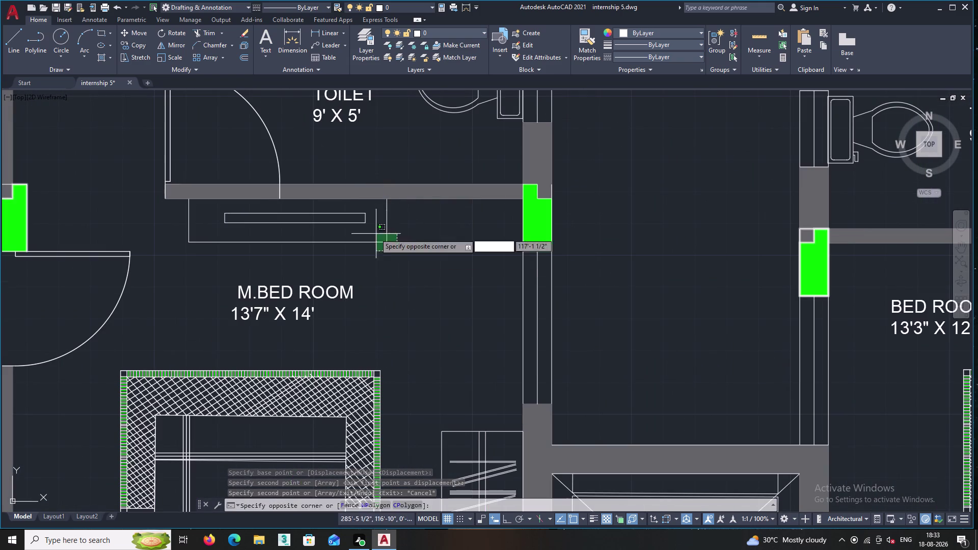
click(330, 208)
click(235, 231)
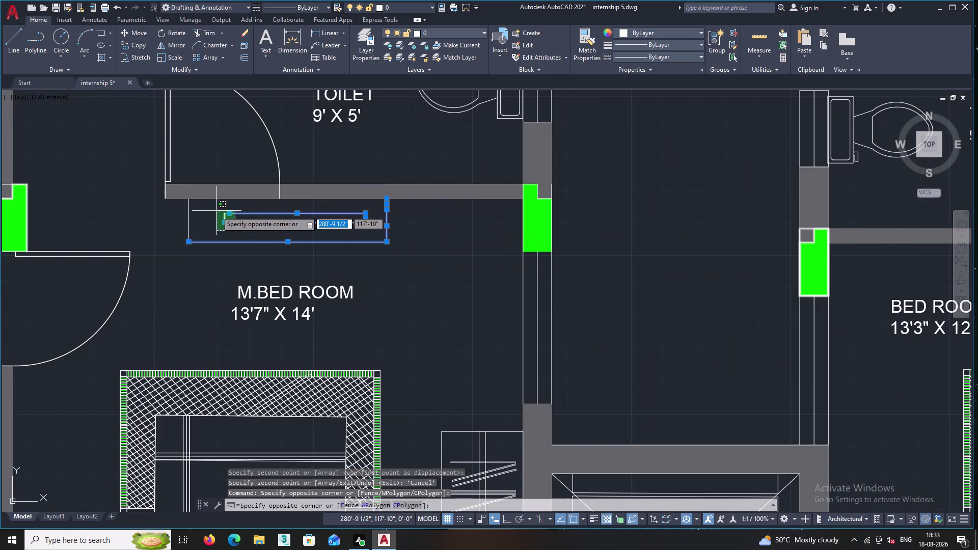
click(216, 211)
click(201, 223)
click(180, 207)
Copy the fixture to just below the right-hand M.BED ROOM toilet wall.
right_click(180, 208)
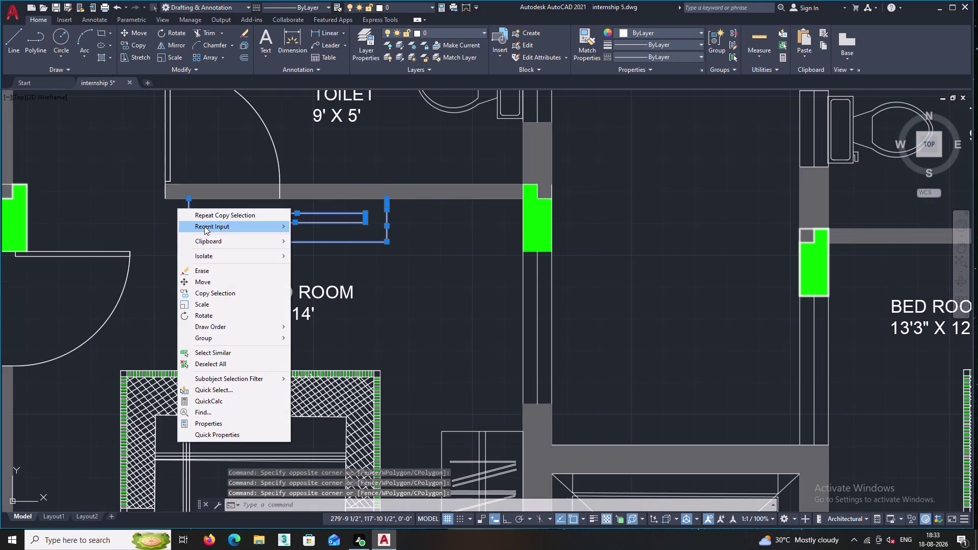
click(210, 293)
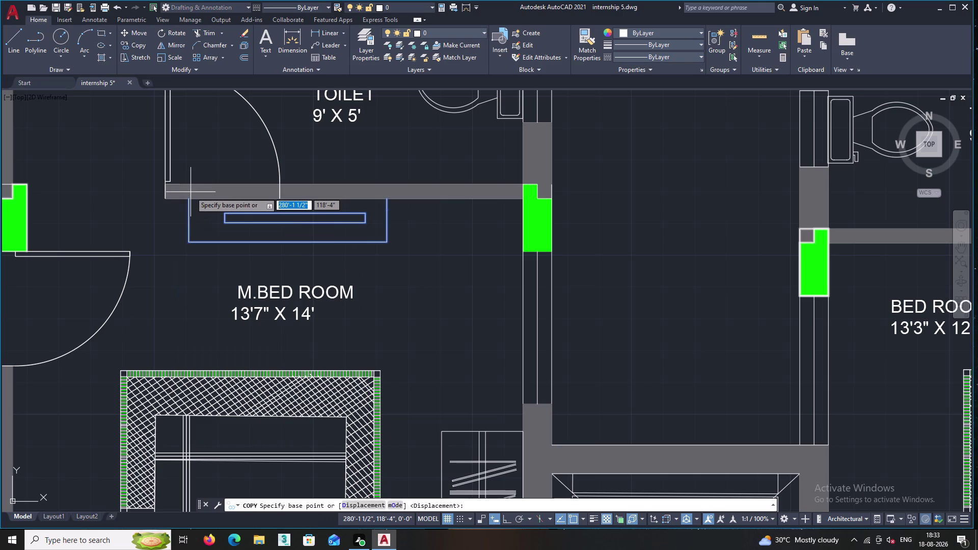
click(189, 199)
middle_drag(539, 198, 47, 196)
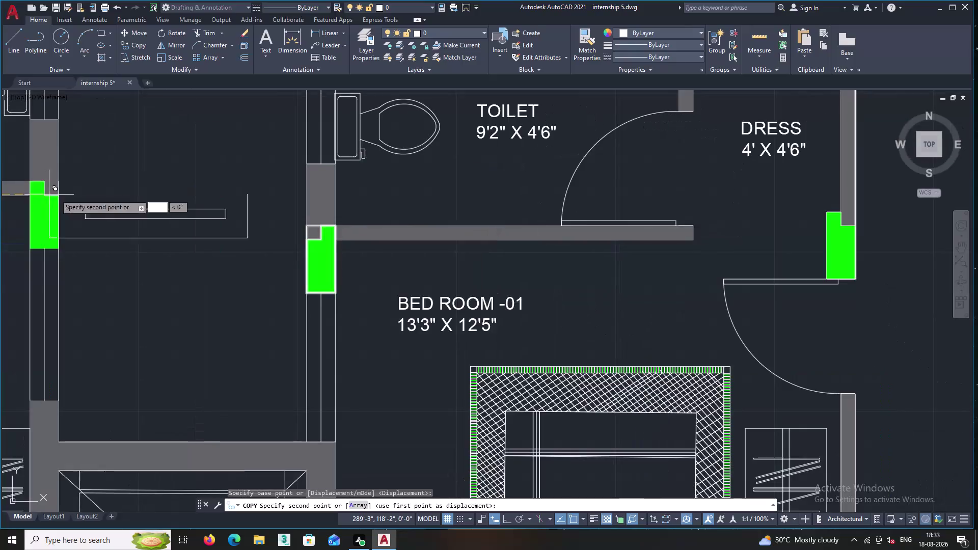
scroll(down, 3)
middle_drag(652, 205, 204, 184)
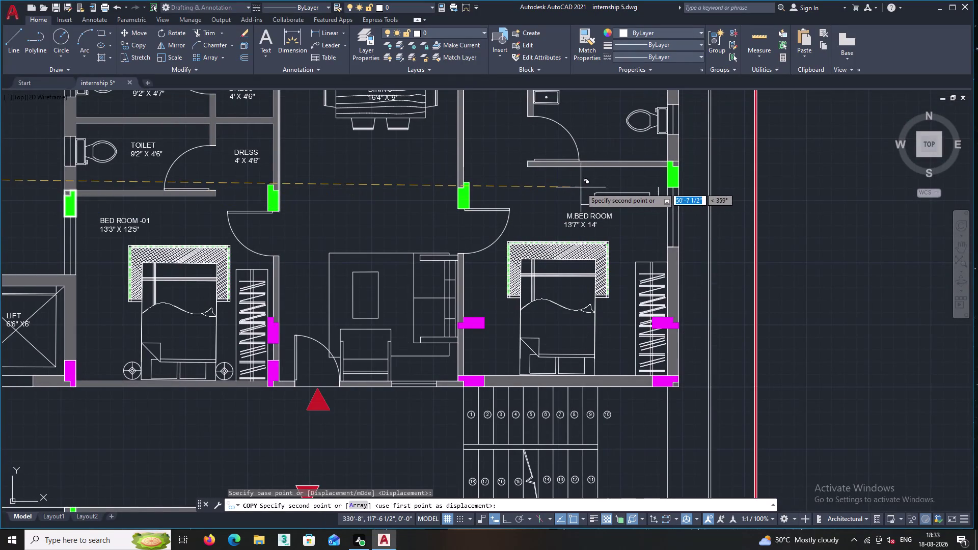
scroll(up, 3)
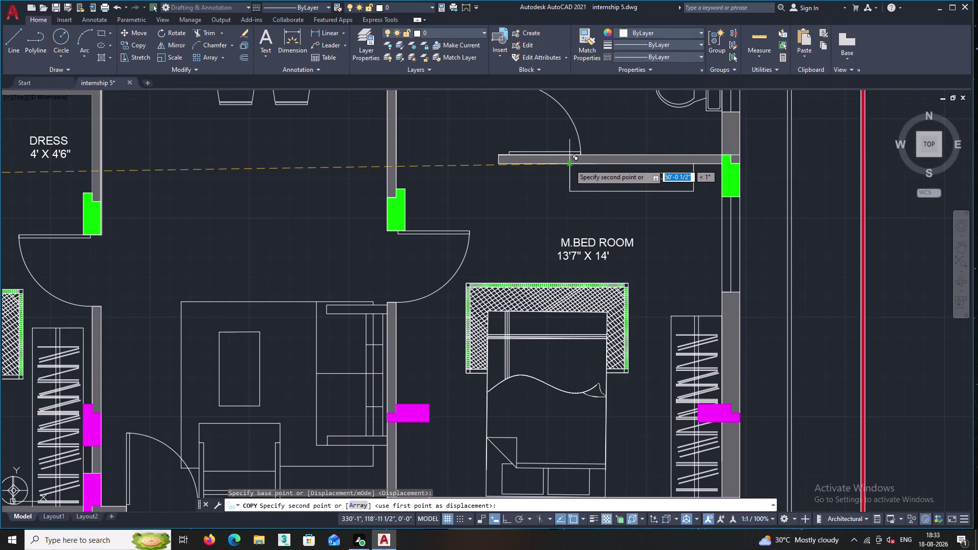
click(530, 163)
key(Escape)
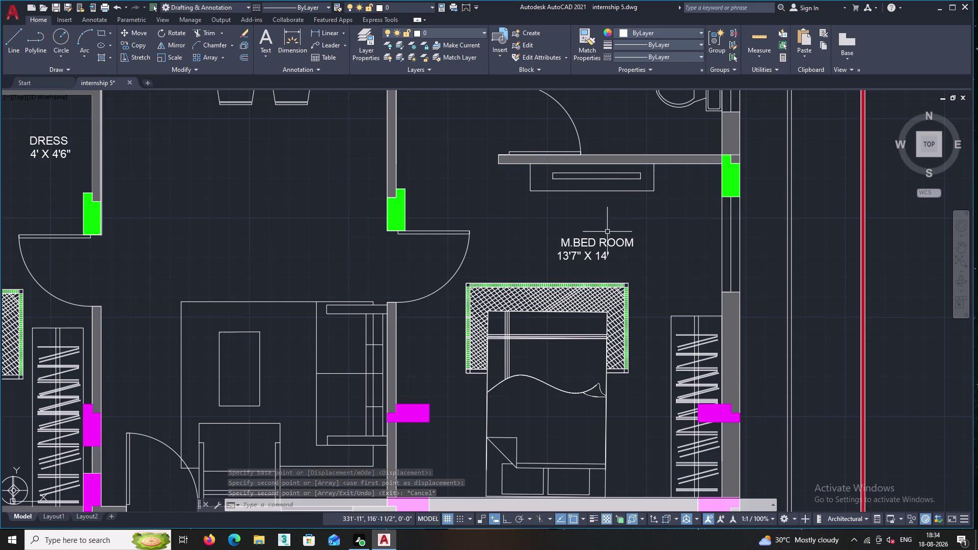
scroll(up, 3)
scroll(up, 3)
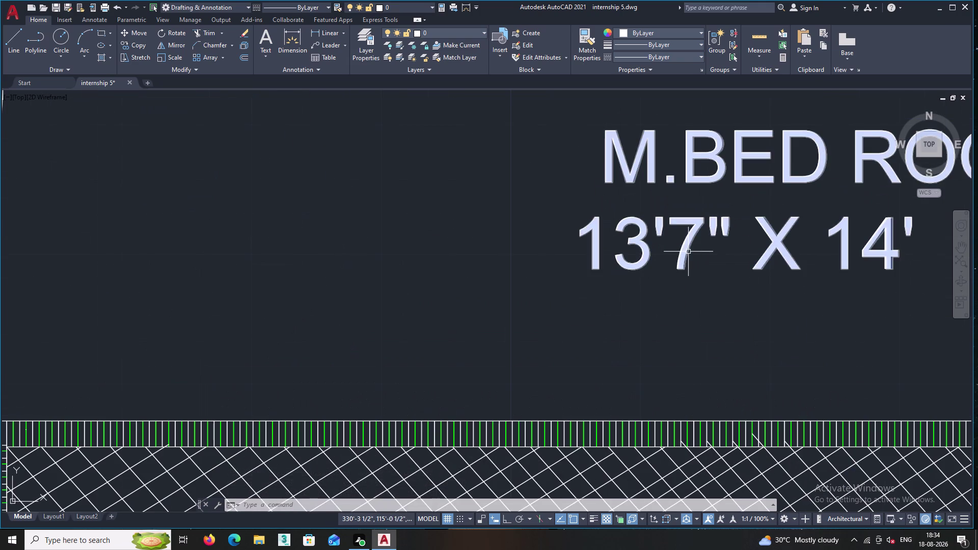
Edit the right master bedroom label so 13'7" becomes 13'8" X 14'.
double_click(686, 253)
right_click(674, 242)
click(699, 232)
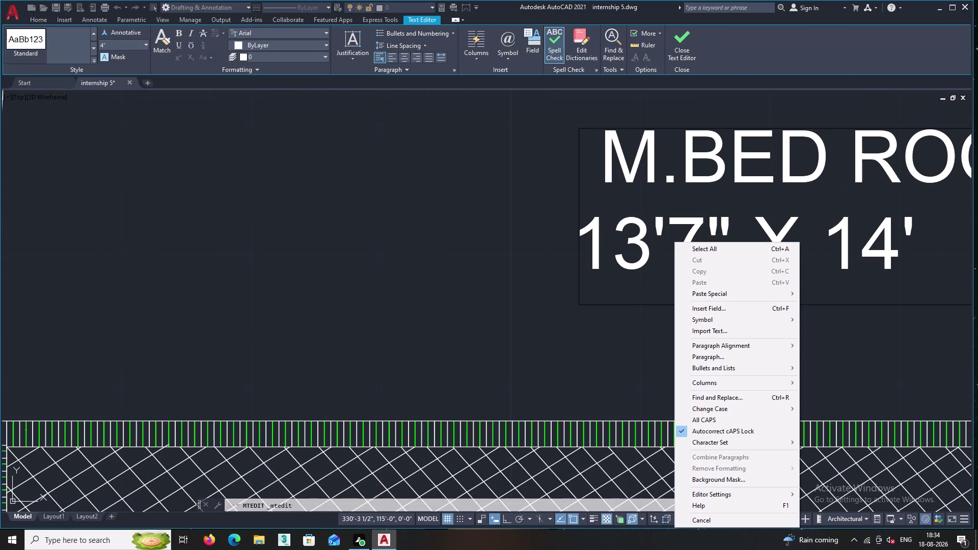
key(BackSpace)
key(8)
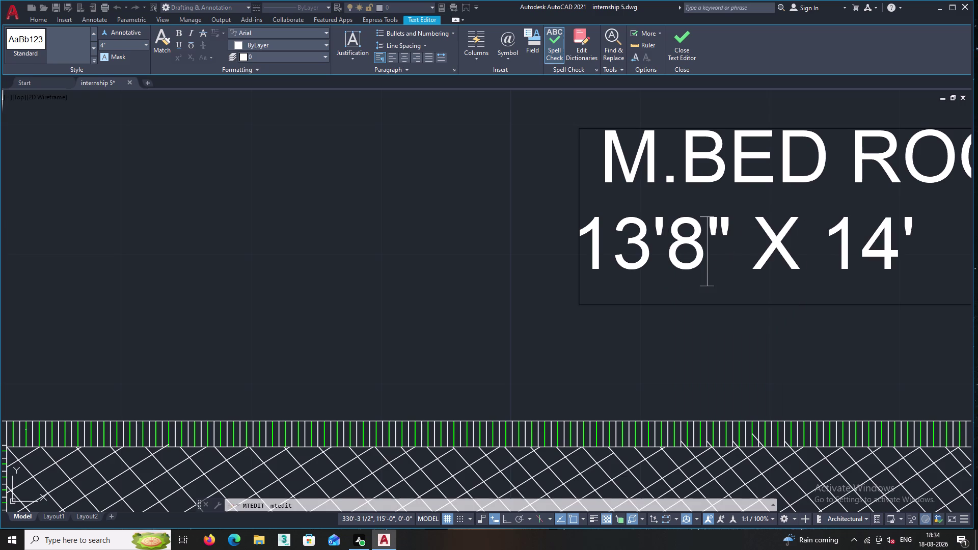
middle_drag(718, 244, 606, 231)
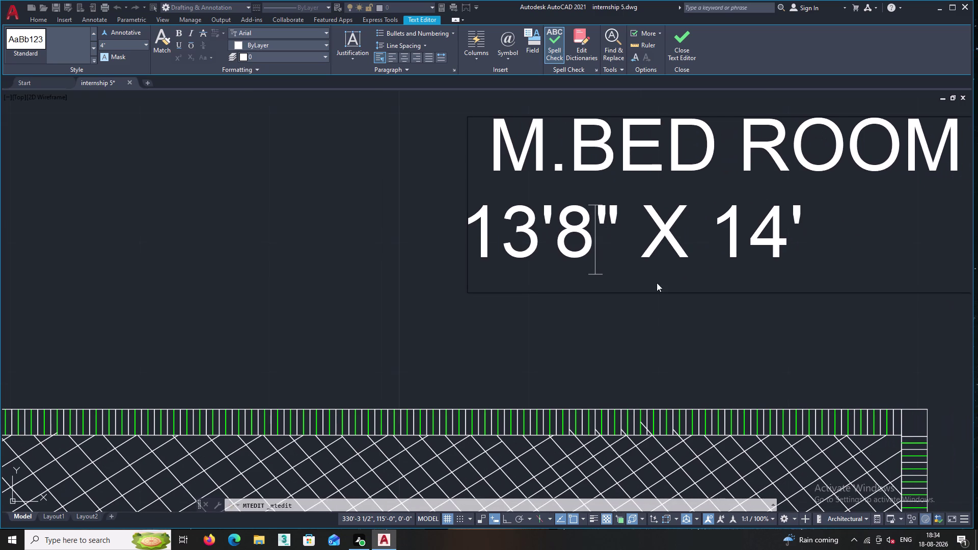
scroll(up, 3)
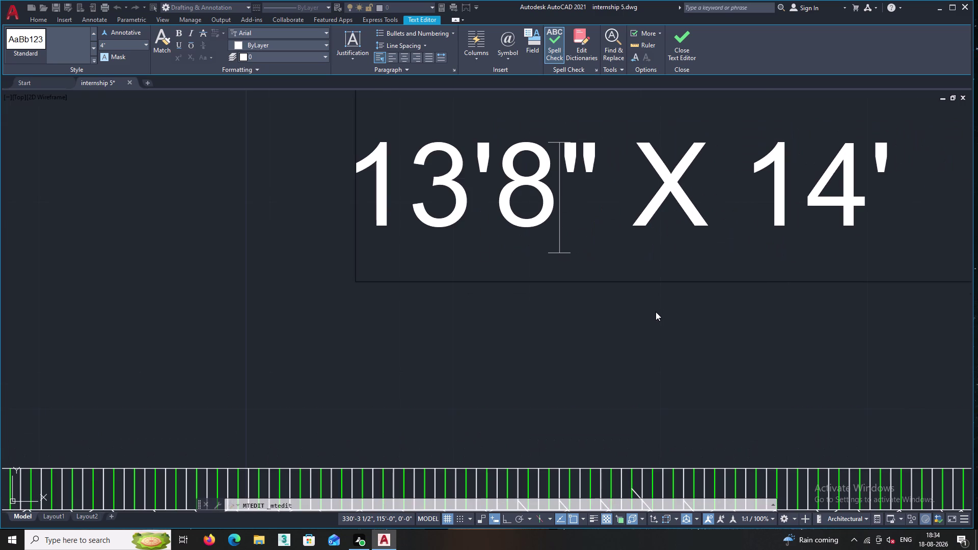
middle_drag(641, 297, 580, 376)
scroll(down, 3)
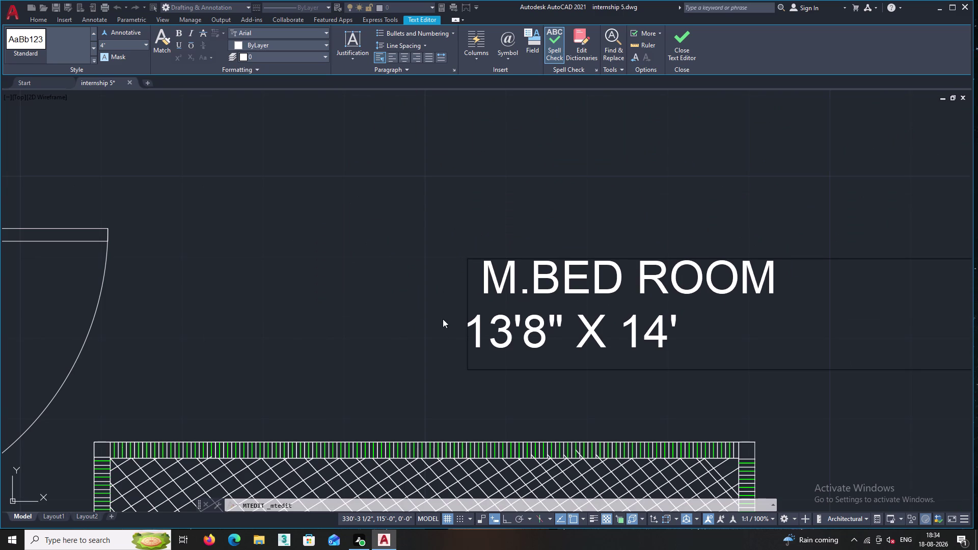
double_click(409, 310)
scroll(down, 3)
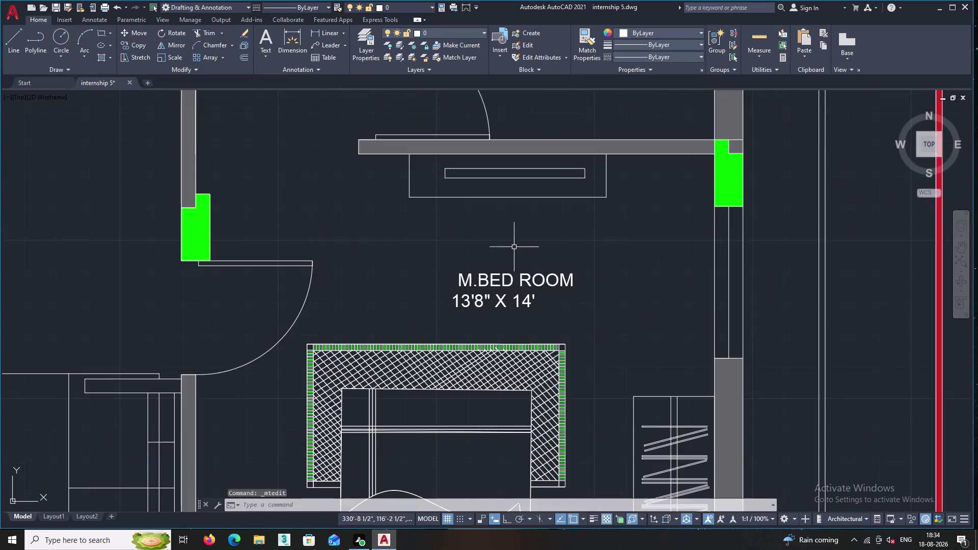
scroll(down, 3)
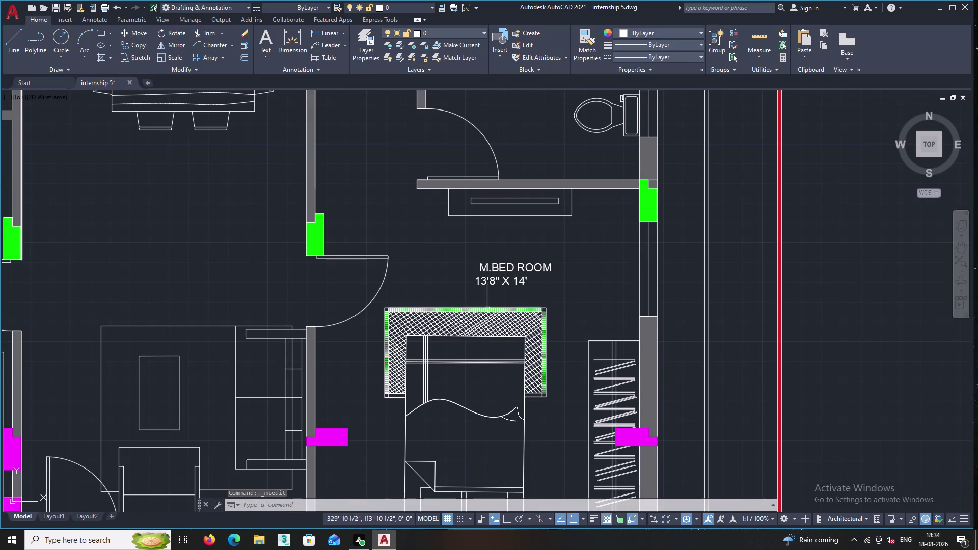
middle_drag(495, 317, 524, 282)
middle_drag(491, 247, 564, 312)
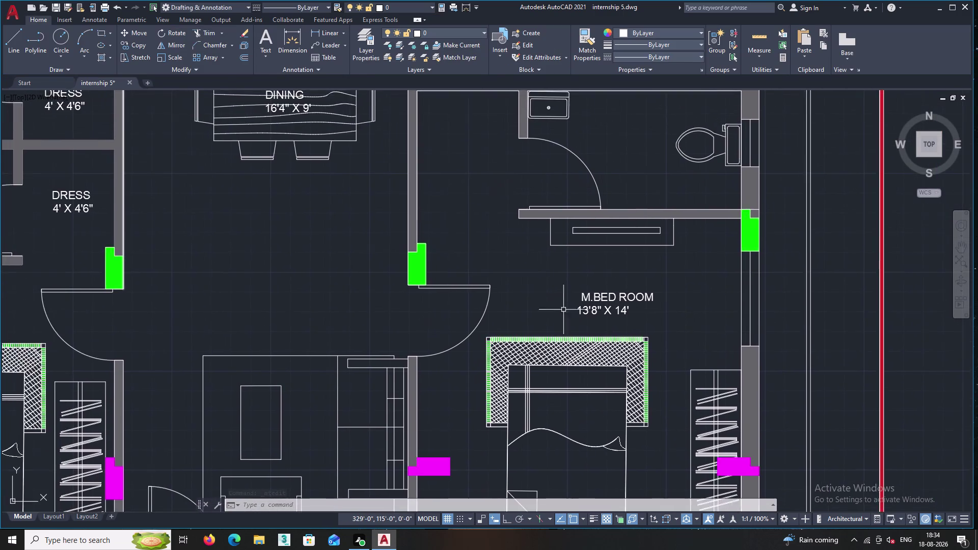
scroll(down, 3)
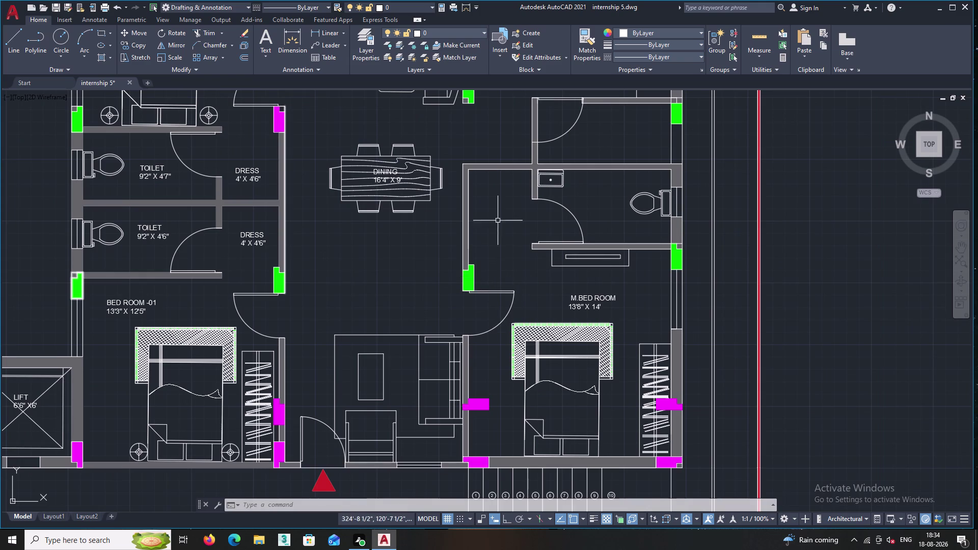
middle_drag(498, 211, 521, 276)
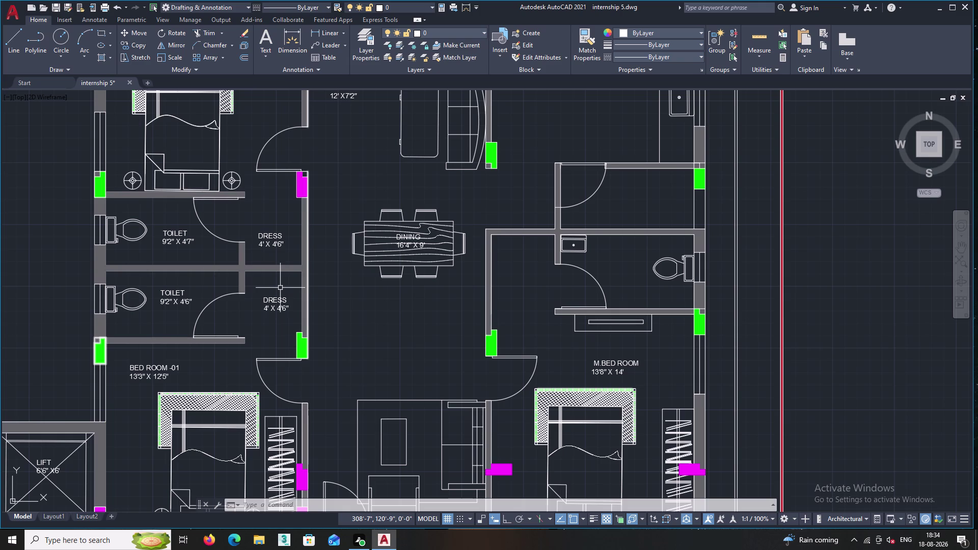
middle_drag(223, 206, 148, 308)
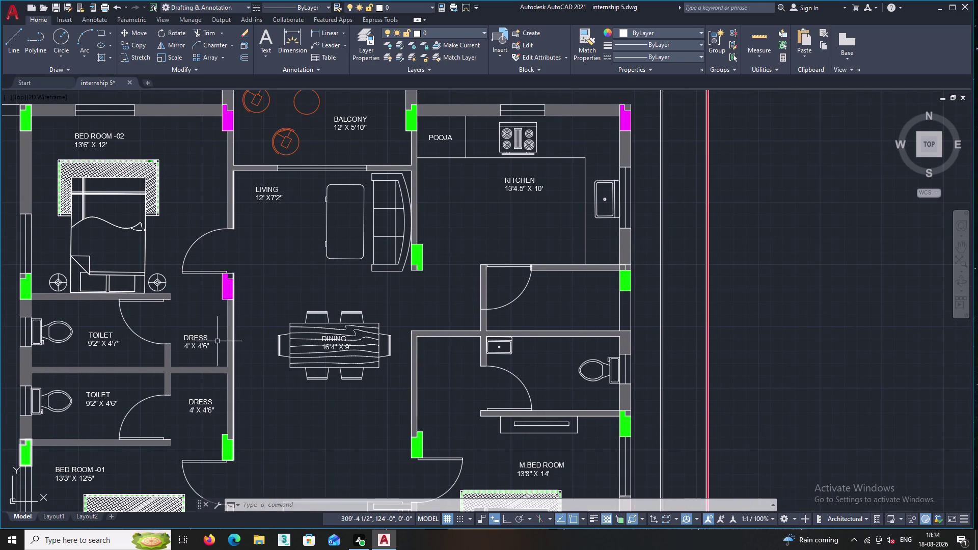
middle_drag(211, 339, 248, 316)
scroll(down, 3)
scroll(down, 3)
middle_drag(116, 326, 132, 322)
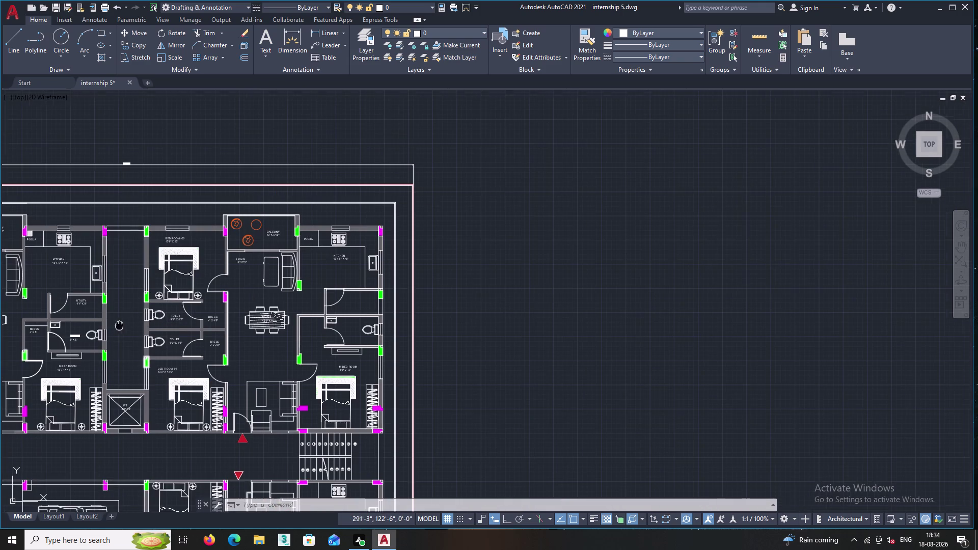
middle_drag(131, 322, 155, 317)
scroll(up, 3)
scroll(up, 3)
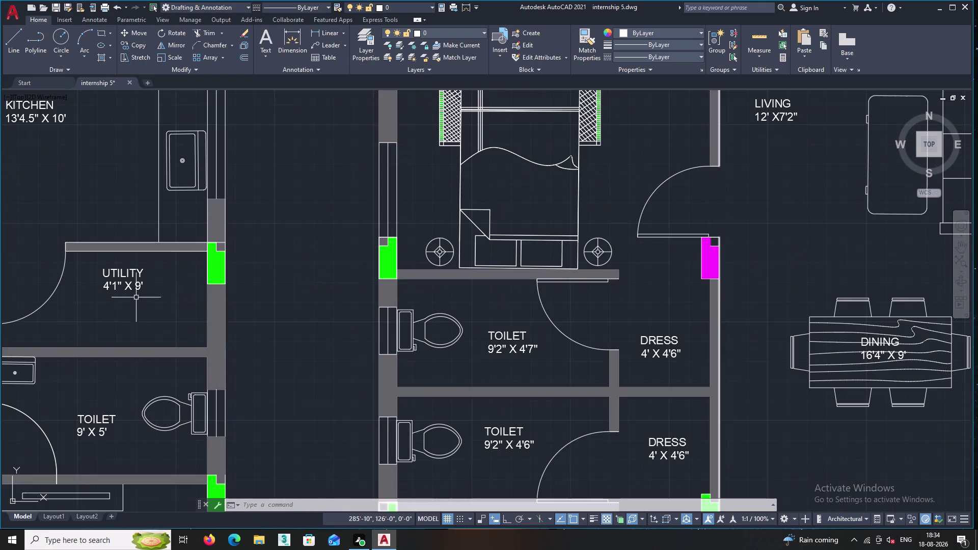
scroll(up, 3)
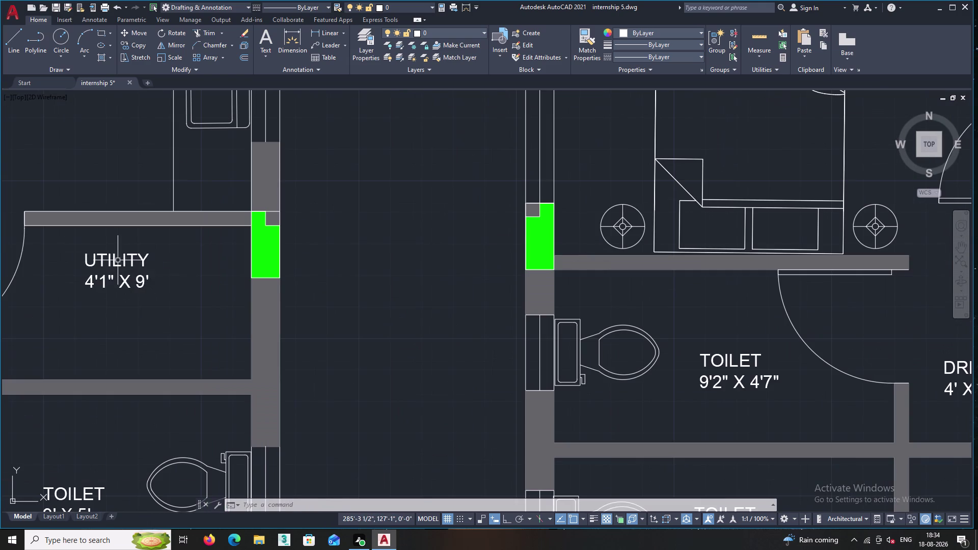
Copy the UTILITY 4'1" X 9' label into the right-hand unit's utility room.
click(117, 260)
click(103, 261)
right_click(103, 261)
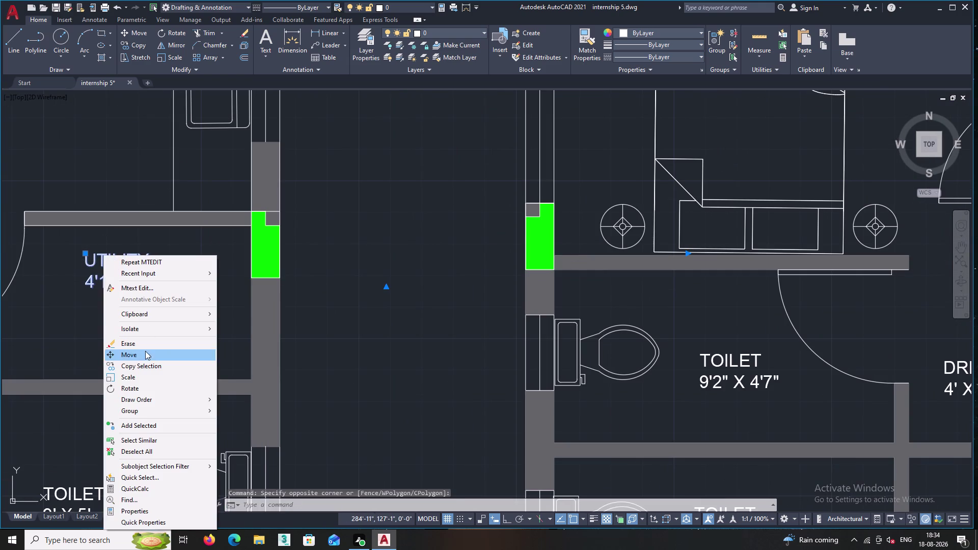
click(144, 364)
click(121, 267)
middle_drag(357, 308, 67, 266)
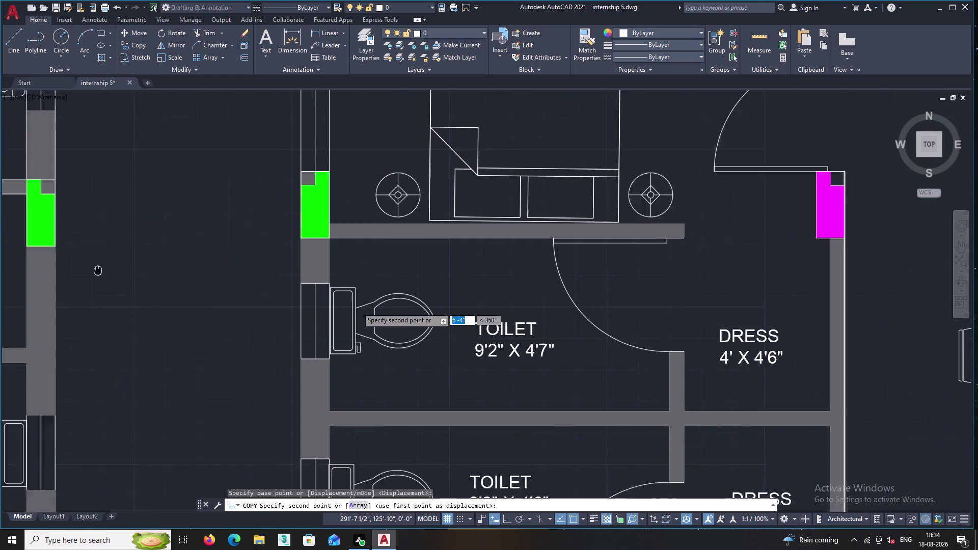
scroll(down, 3)
middle_drag(580, 252, 418, 255)
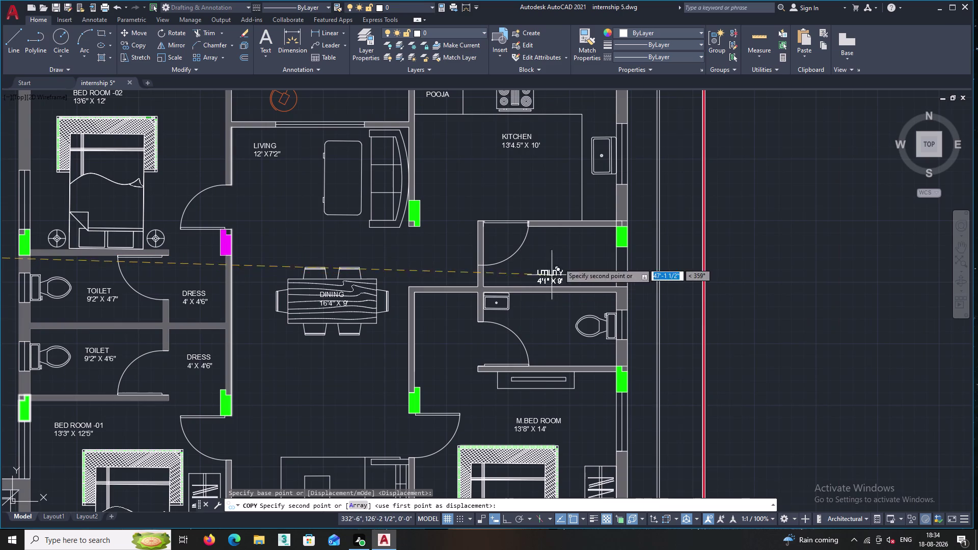
middle_drag(562, 253, 551, 278)
scroll(up, 3)
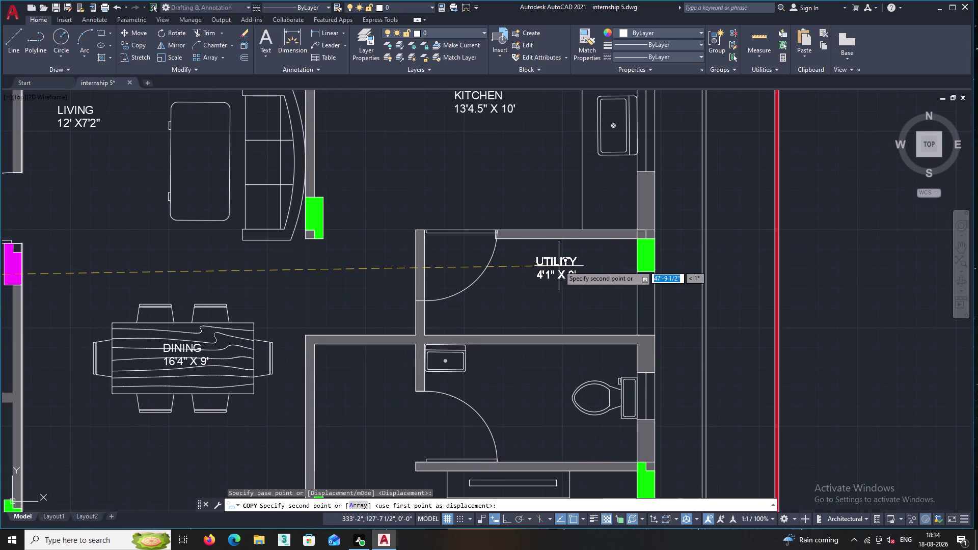
click(564, 264)
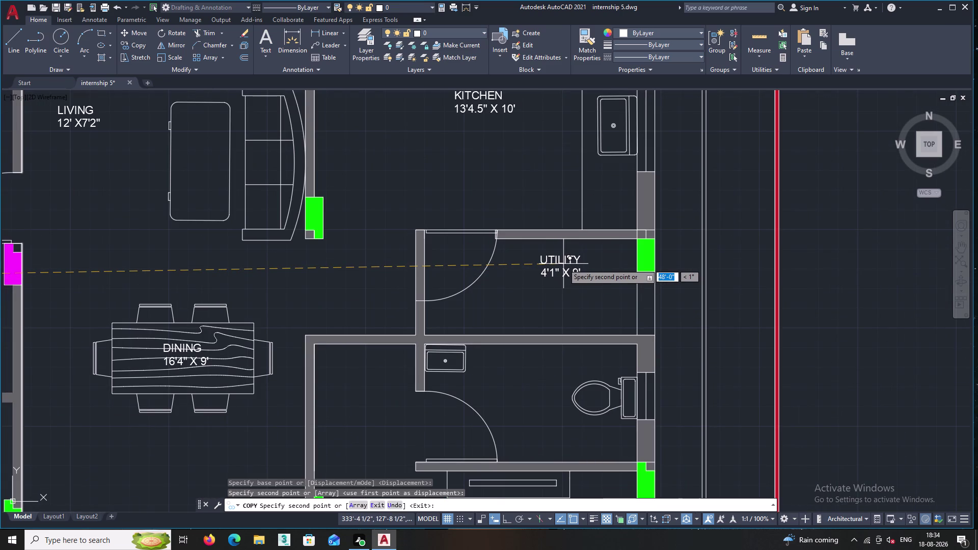
key(Return)
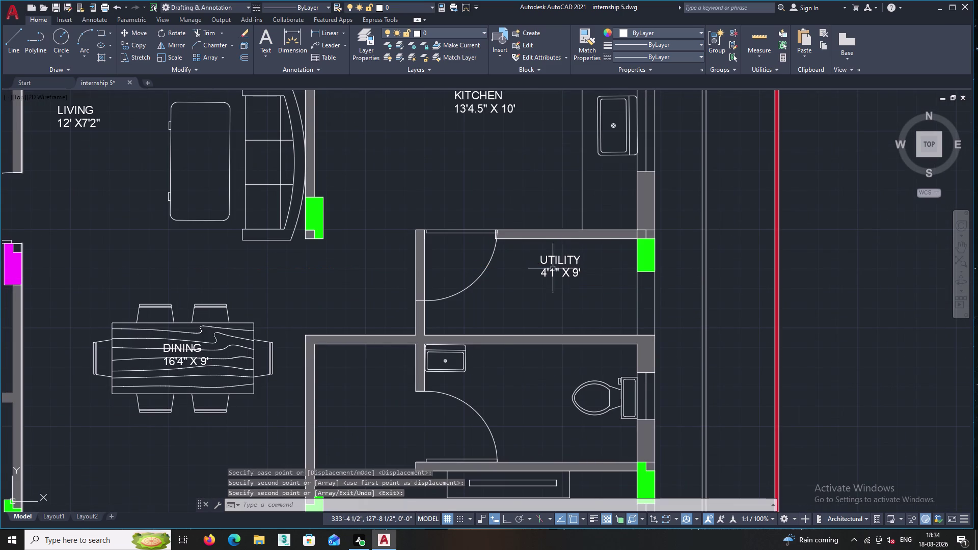
Pan across both units back toward the original unit's toilet.
scroll(down, 3)
middle_drag(293, 331, 558, 289)
middle_drag(146, 260, 287, 269)
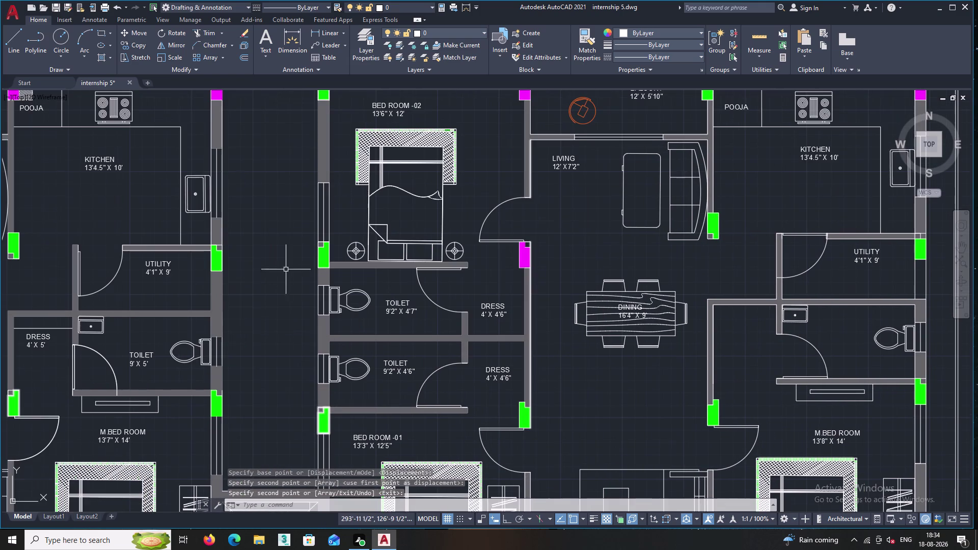
middle_drag(172, 376, 182, 335)
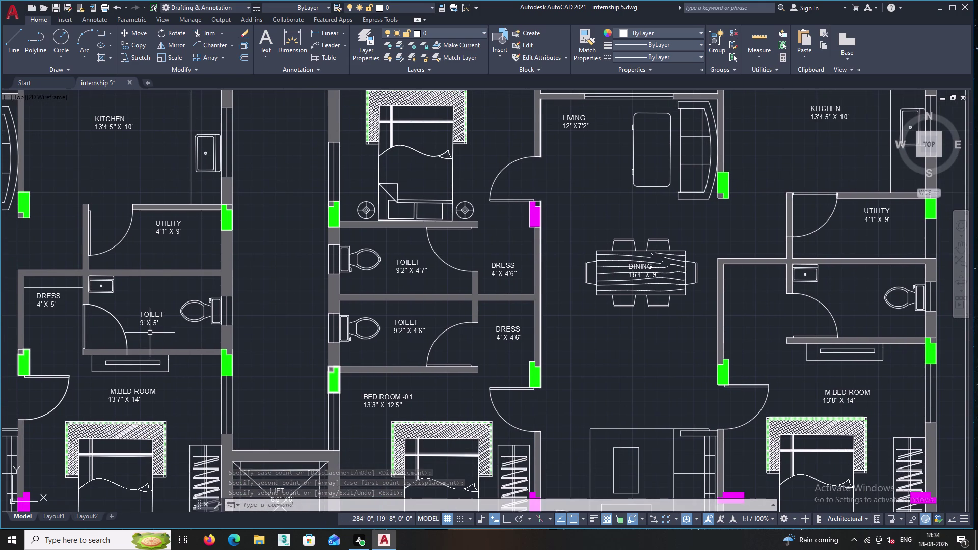
scroll(up, 3)
Copy the TOILET 9' X 5' label into the mirrored unit's toilet.
click(175, 332)
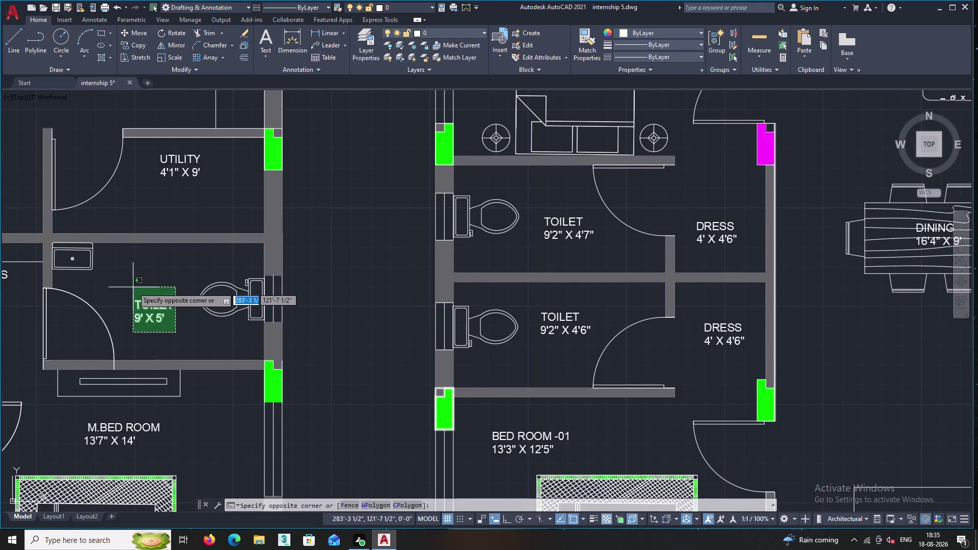
double_click(132, 287)
right_click(131, 288)
click(174, 119)
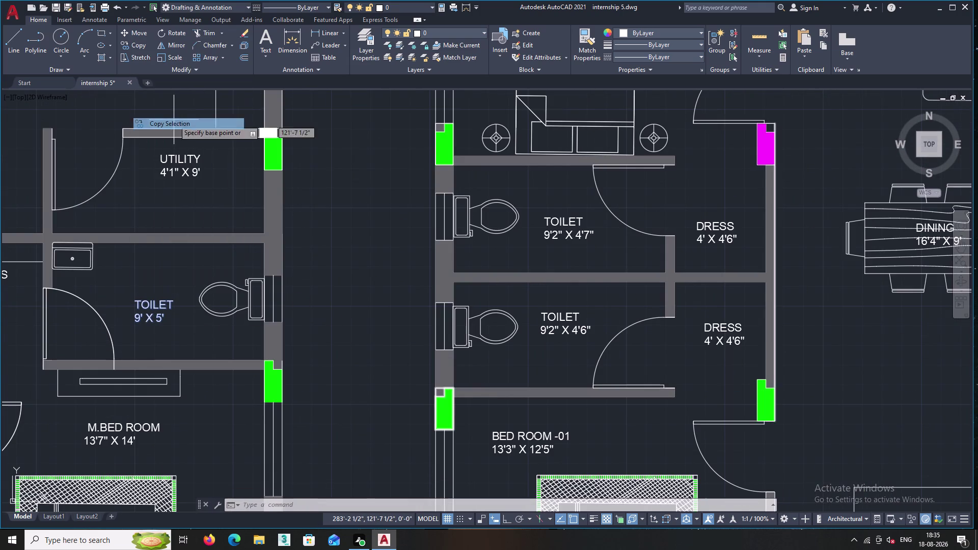
click(154, 307)
middle_drag(365, 317, 88, 266)
scroll(down, 3)
middle_drag(364, 258, 148, 258)
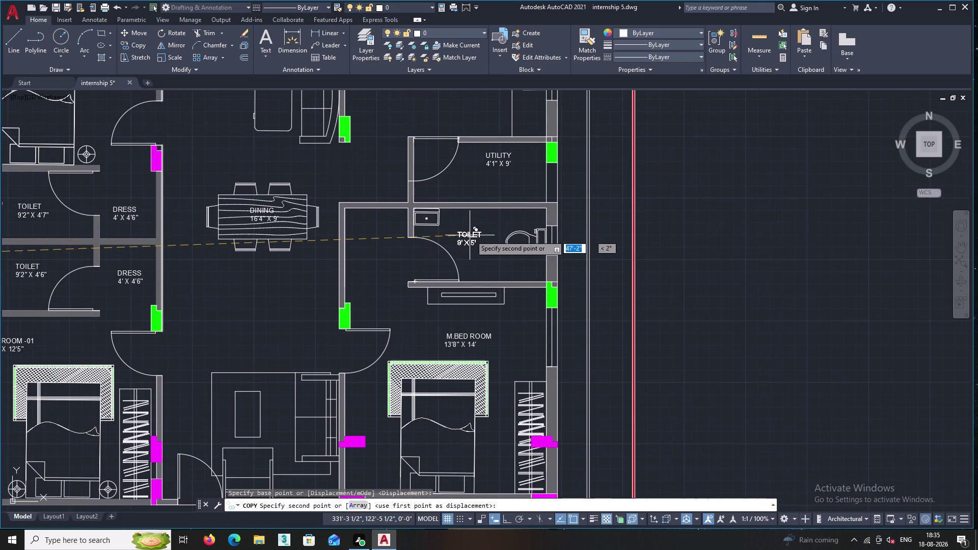
scroll(up, 3)
click(490, 241)
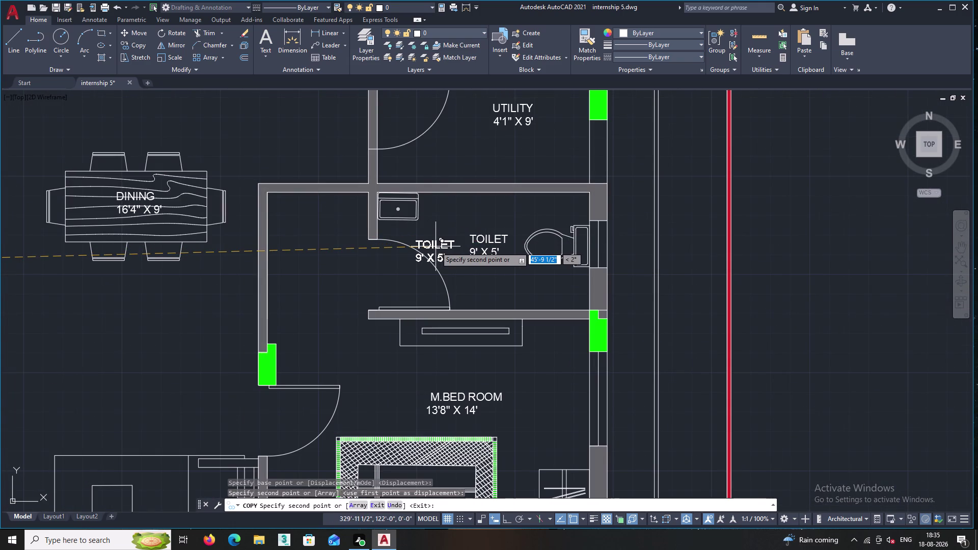
key(Escape)
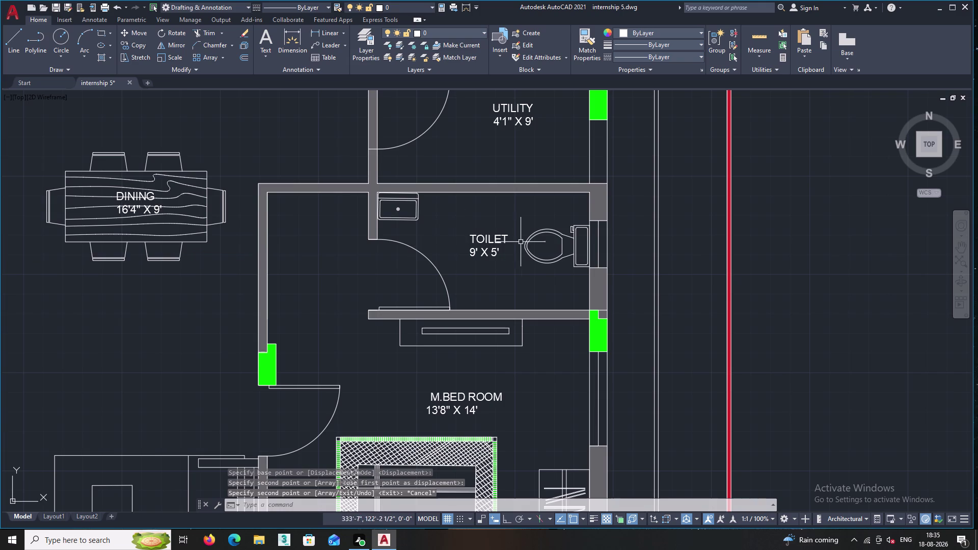
Pan and zoom over the utility and toilet rooms to check the copied label.
scroll(up, 3)
scroll(down, 3)
middle_drag(482, 225, 491, 337)
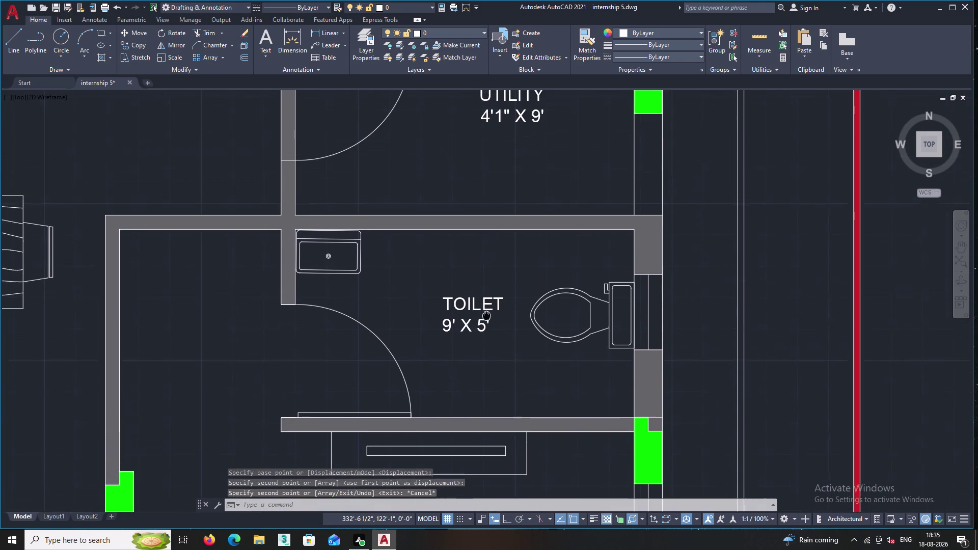
middle_drag(491, 337, 493, 340)
middle_drag(555, 155, 549, 188)
scroll(down, 3)
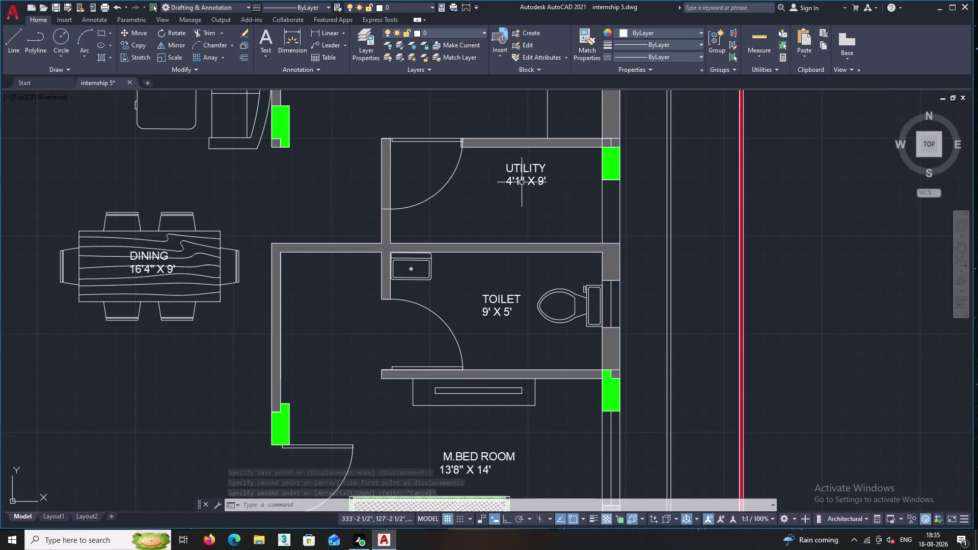
scroll(up, 3)
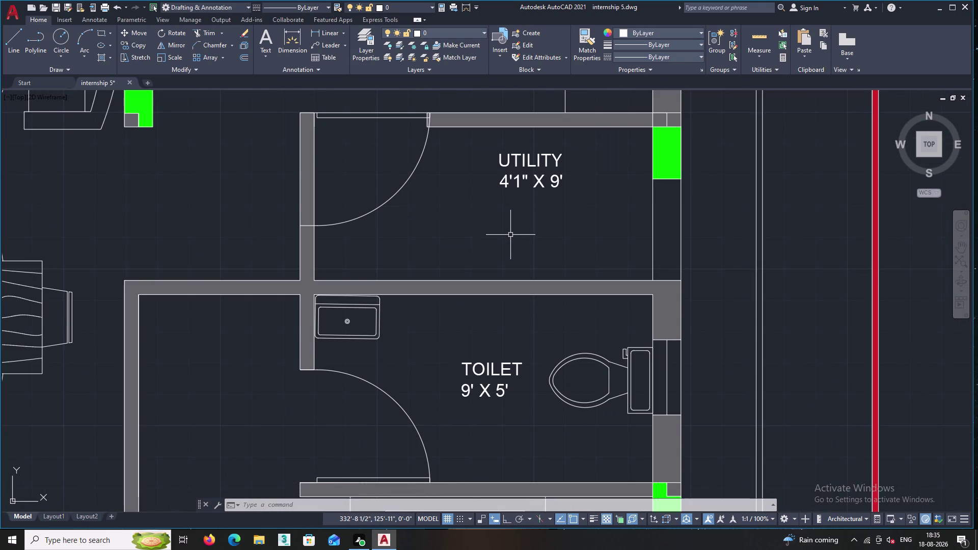
scroll(down, 3)
scroll(down, 3)
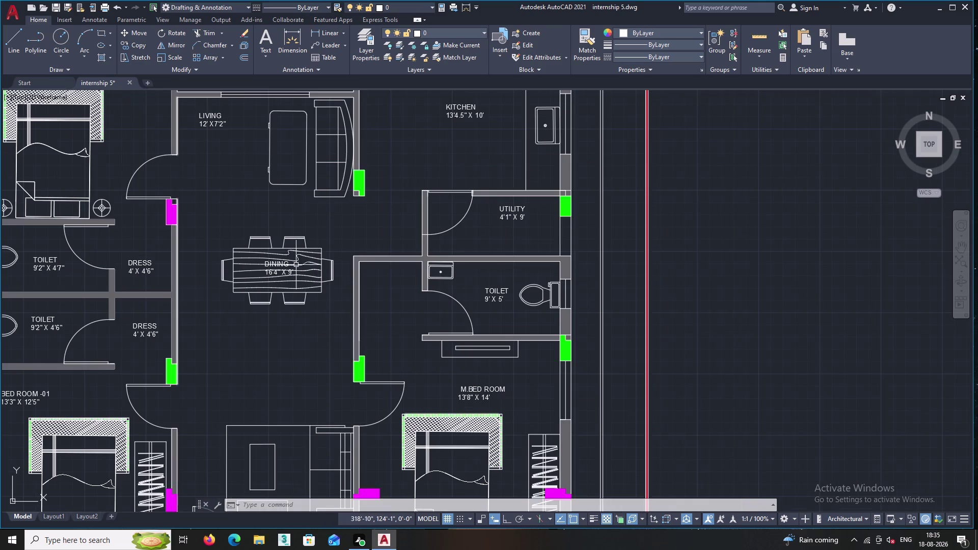
middle_drag(285, 265, 346, 253)
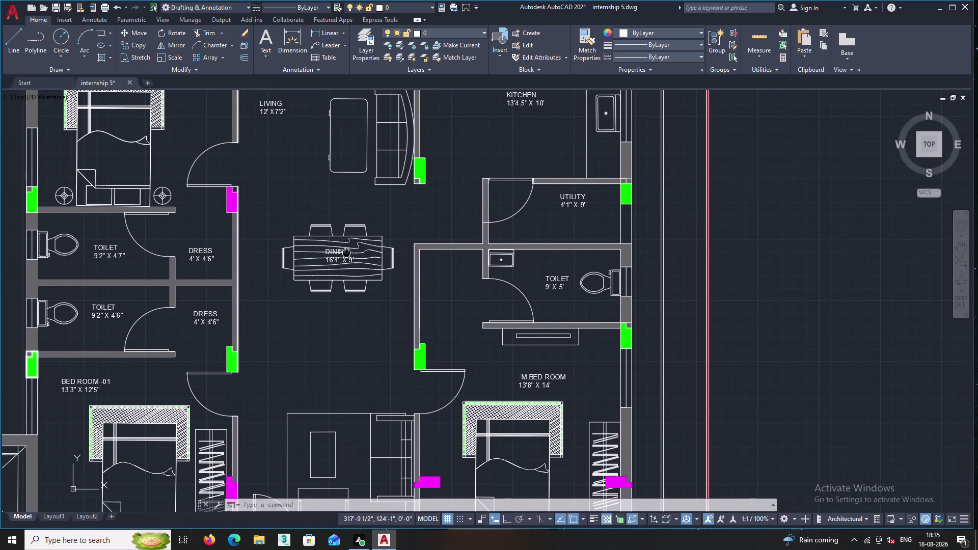
middle_drag(346, 253, 518, 235)
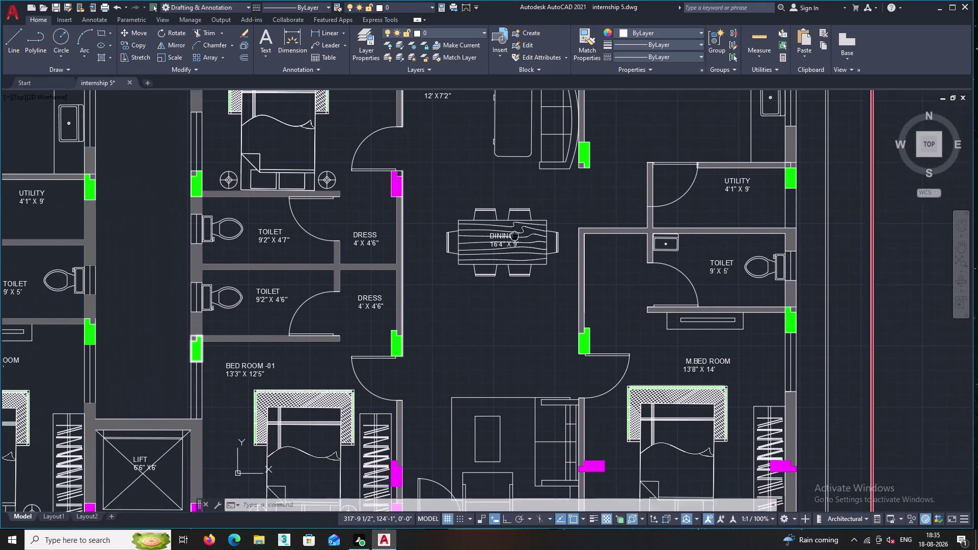
middle_drag(517, 236, 524, 235)
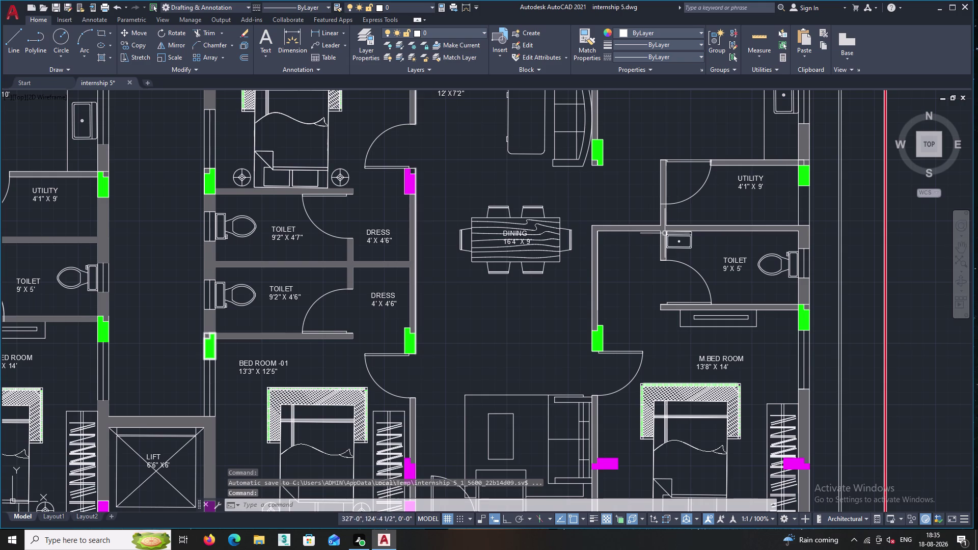
scroll(up, 3)
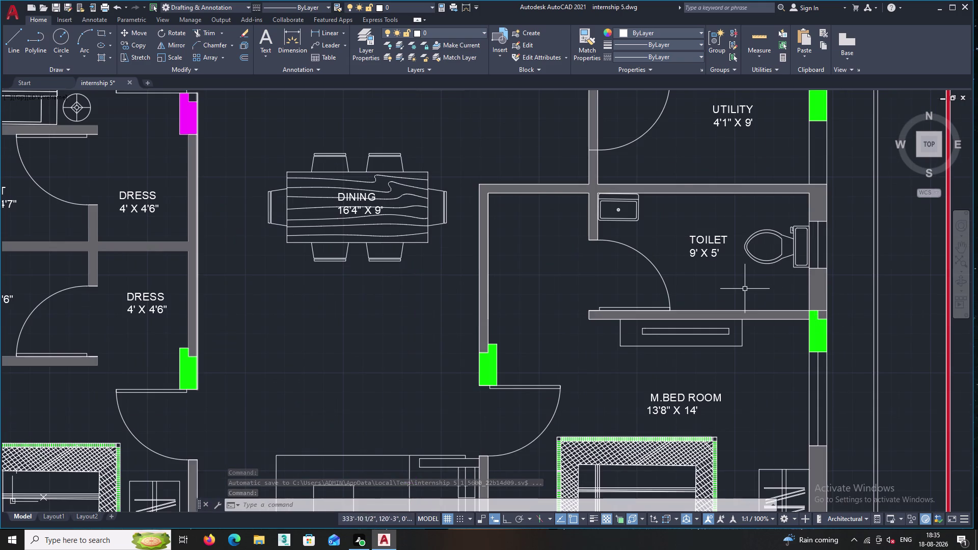
scroll(down, 3)
middle_drag(713, 366, 638, 279)
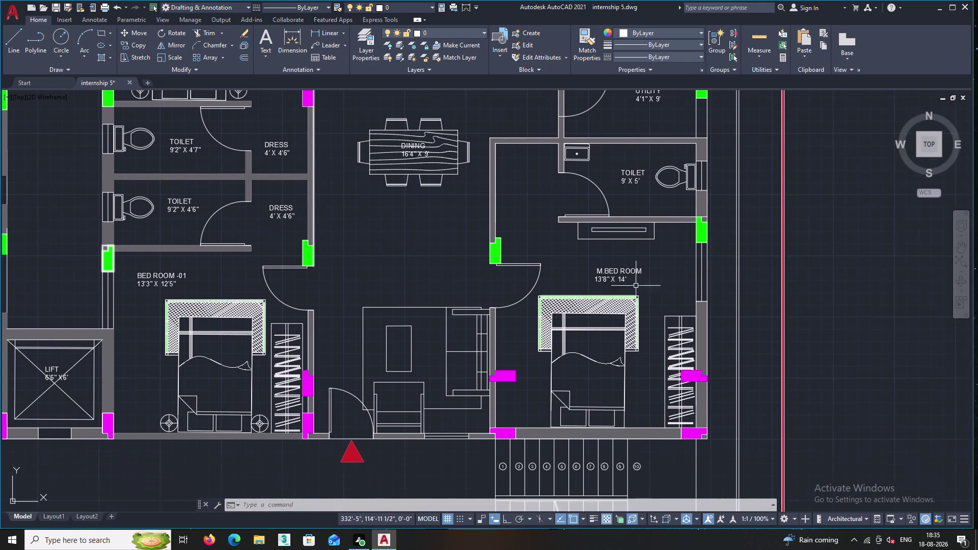
scroll(down, 3)
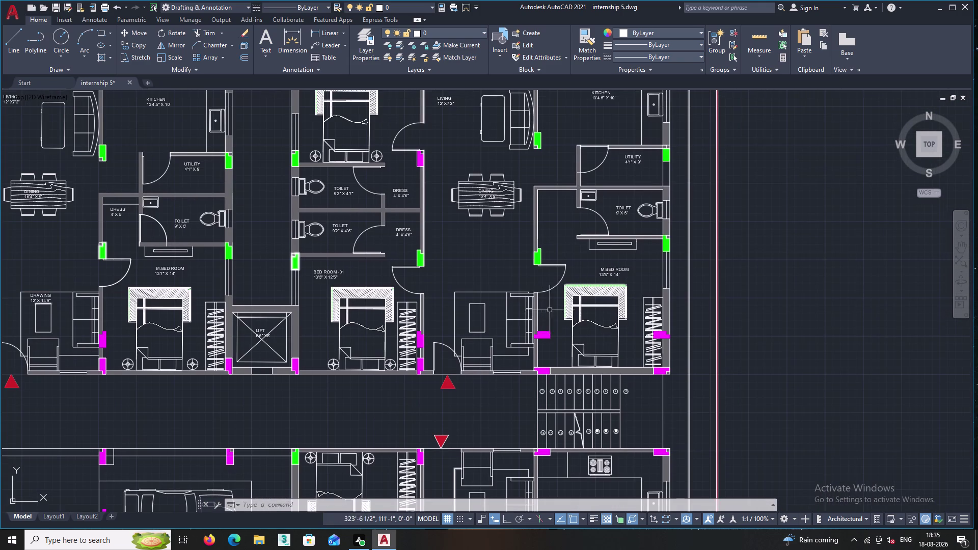
middle_drag(595, 300, 662, 282)
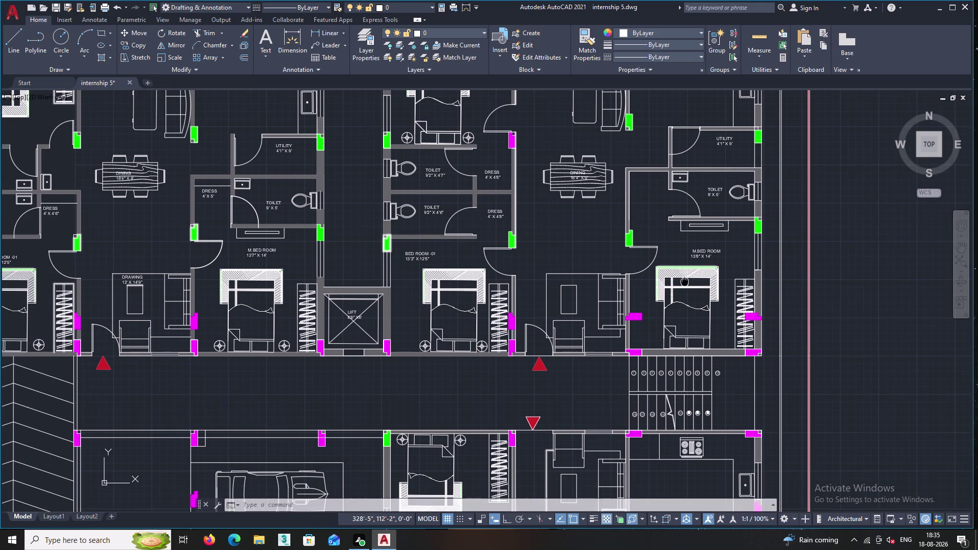
middle_drag(662, 283, 644, 284)
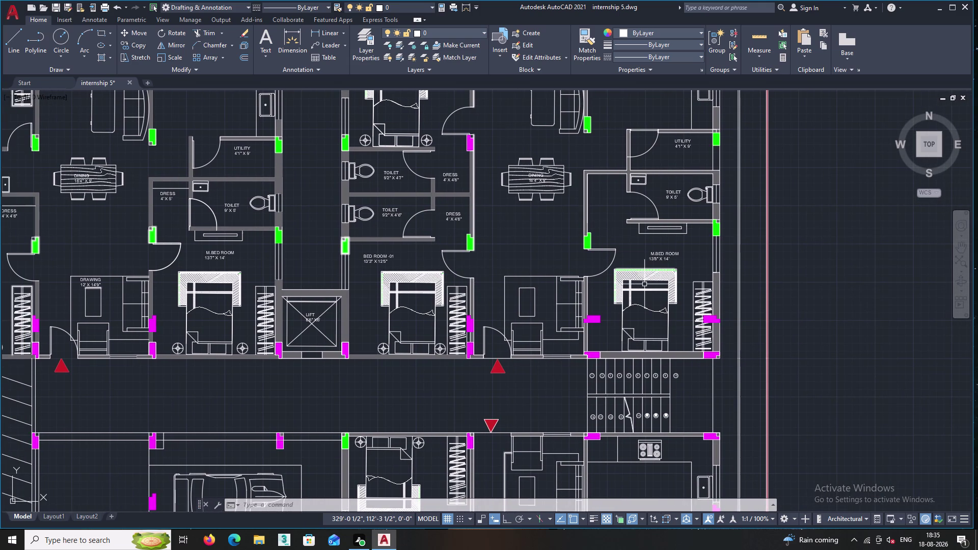
Place a copy of the DRAWING 12' X 14'9" label in the mirrored drawing room.
scroll(up, 3)
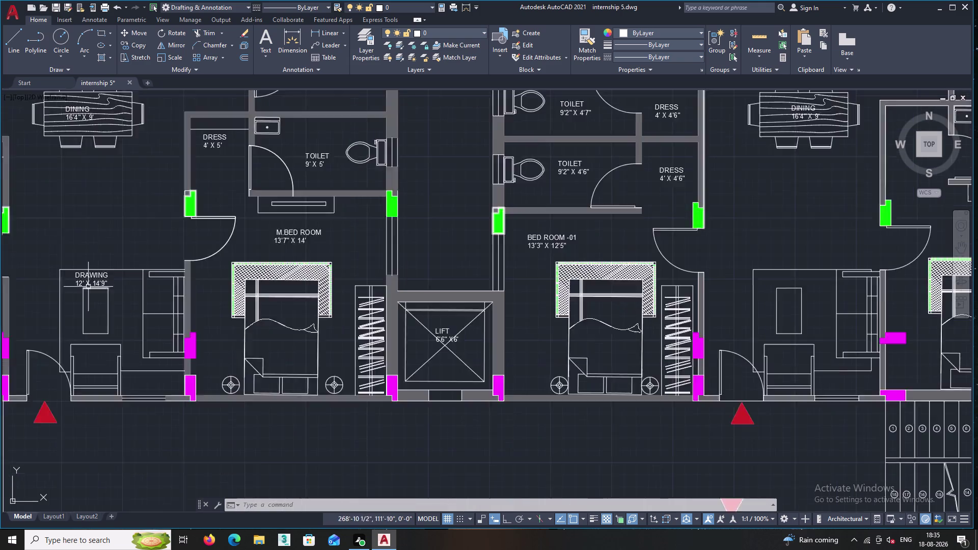
scroll(up, 3)
click(94, 278)
right_click(91, 242)
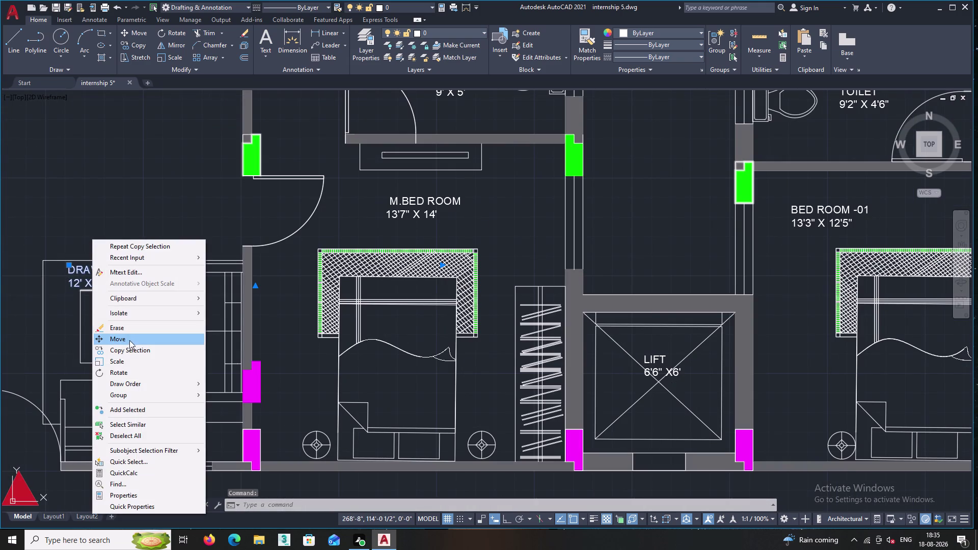
click(132, 350)
click(101, 277)
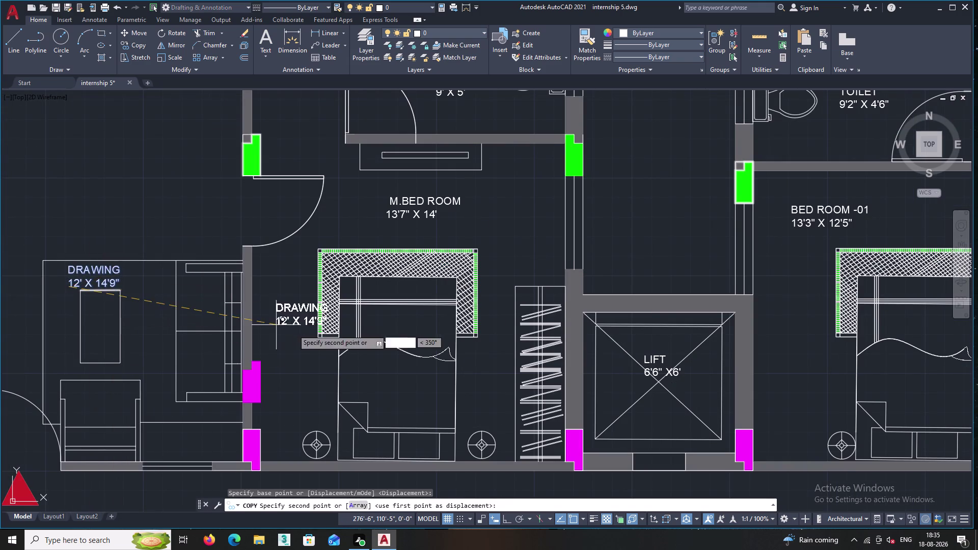
middle_drag(314, 334, 121, 287)
scroll(down, 3)
middle_drag(828, 322, 647, 317)
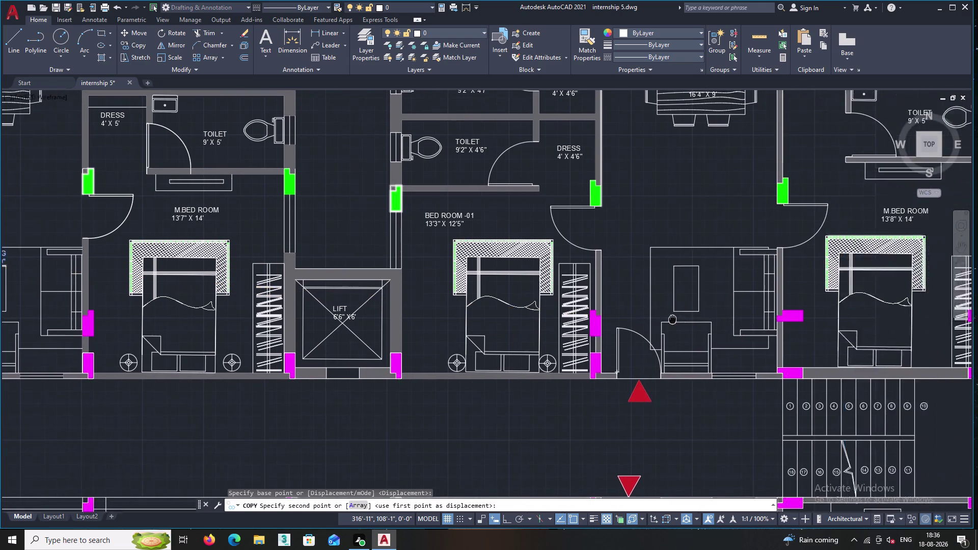
middle_drag(647, 318, 530, 313)
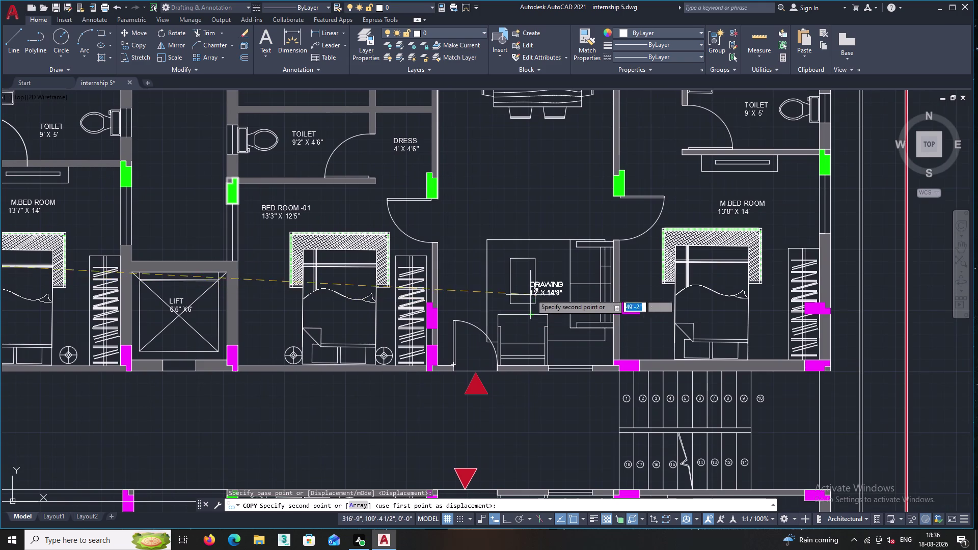
scroll(up, 3)
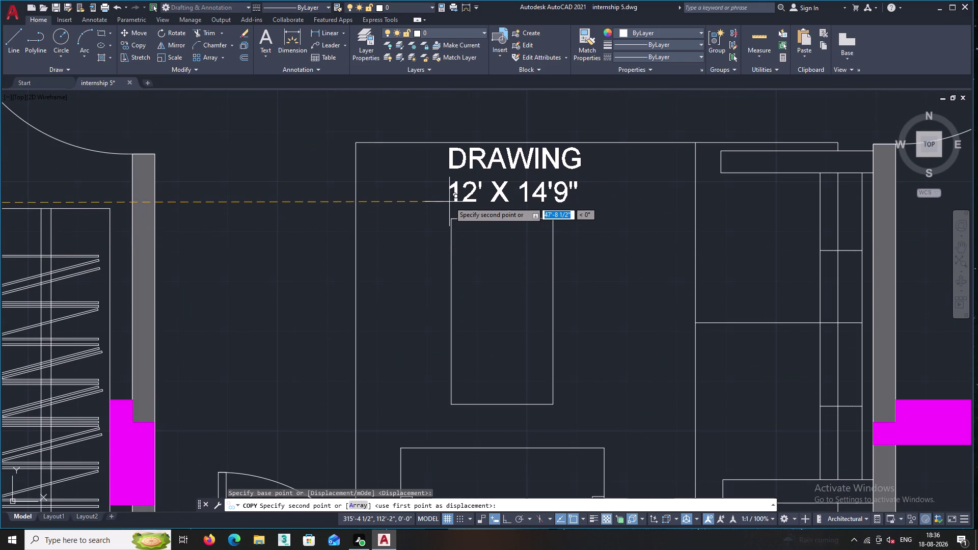
click(449, 201)
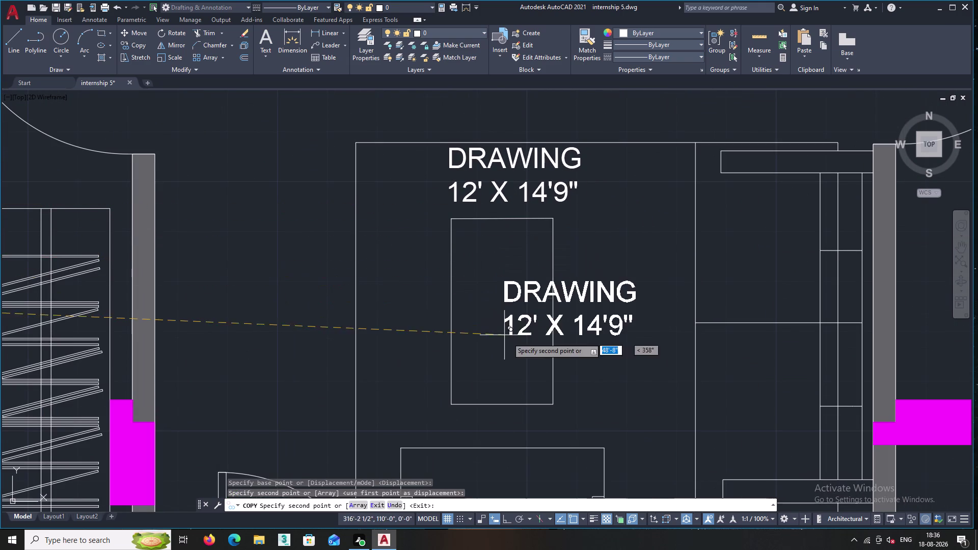
Check the placed label, end the copy, and pan back to the original dress room.
middle_drag(509, 339, 456, 315)
scroll(down, 3)
middle_drag(492, 351, 488, 300)
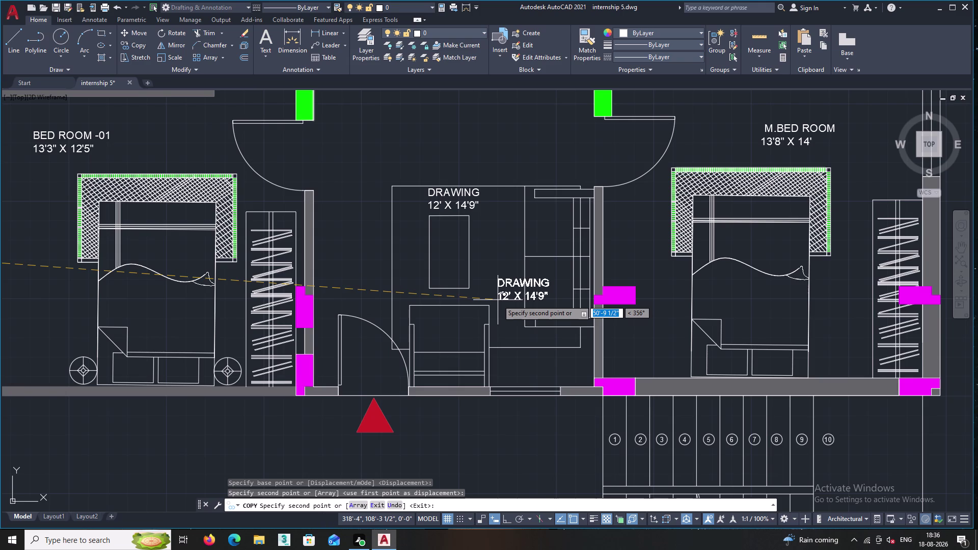
key(Escape)
scroll(down, 3)
middle_drag(486, 312, 482, 342)
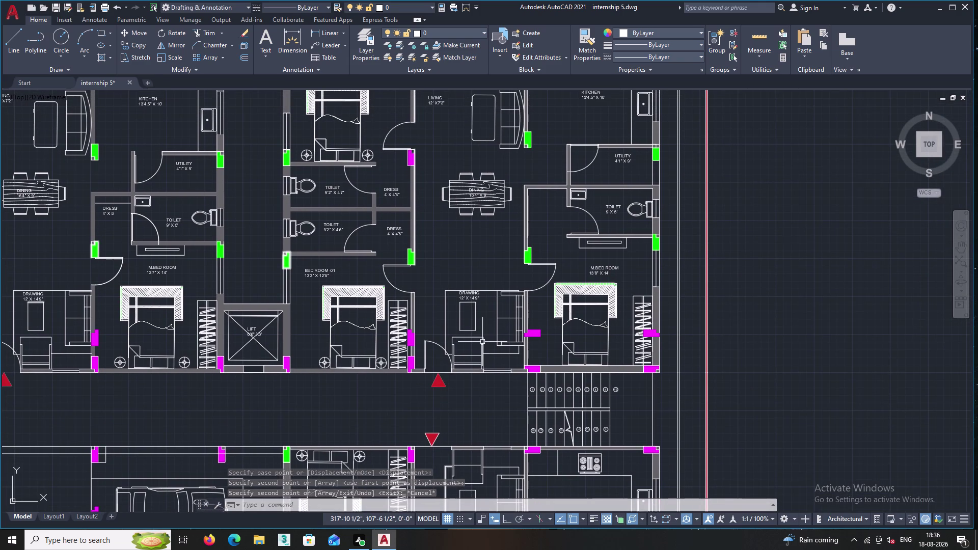
middle_drag(545, 313, 528, 324)
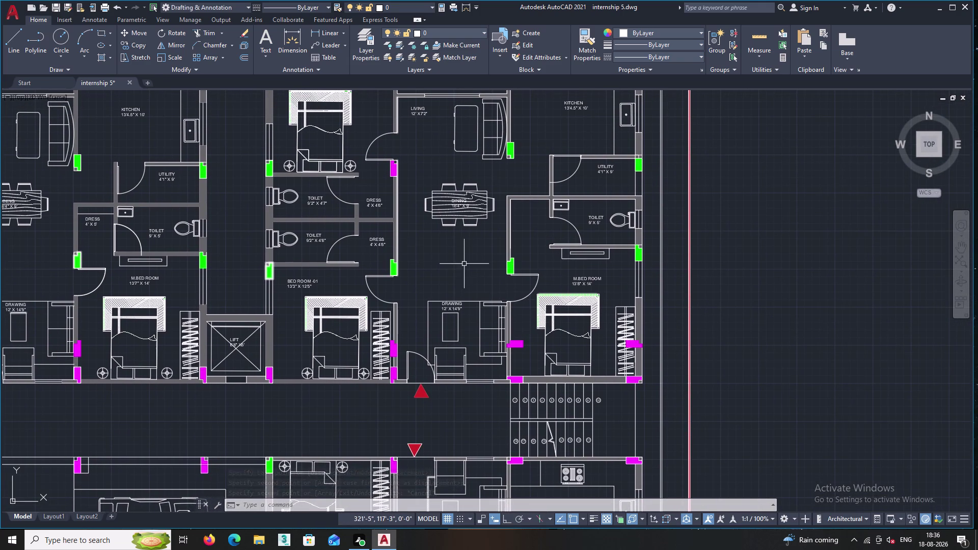
middle_drag(248, 271, 265, 269)
scroll(up, 3)
scroll(up, 3)
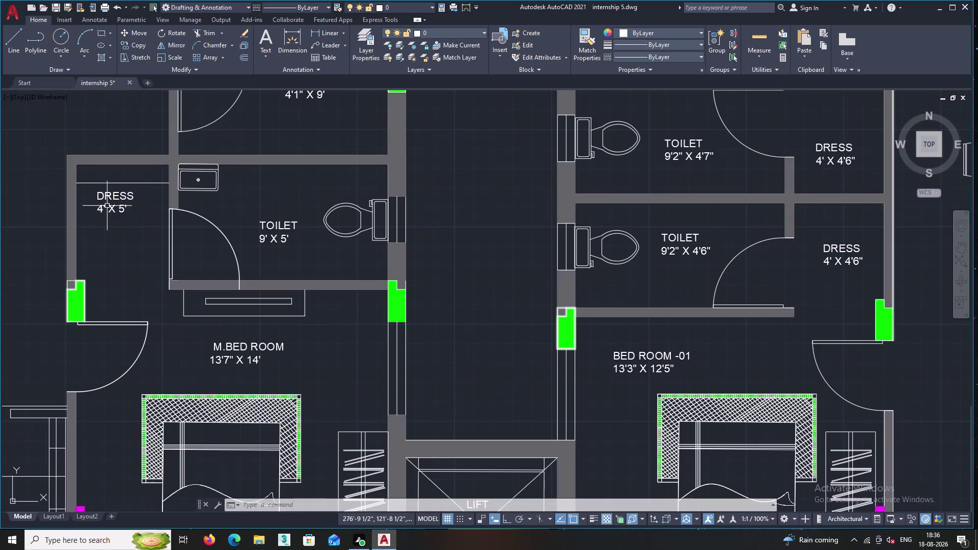
Copy the DRESS 4' X 5' label into the mirrored dress room beside the toilet.
click(107, 206)
right_click(107, 205)
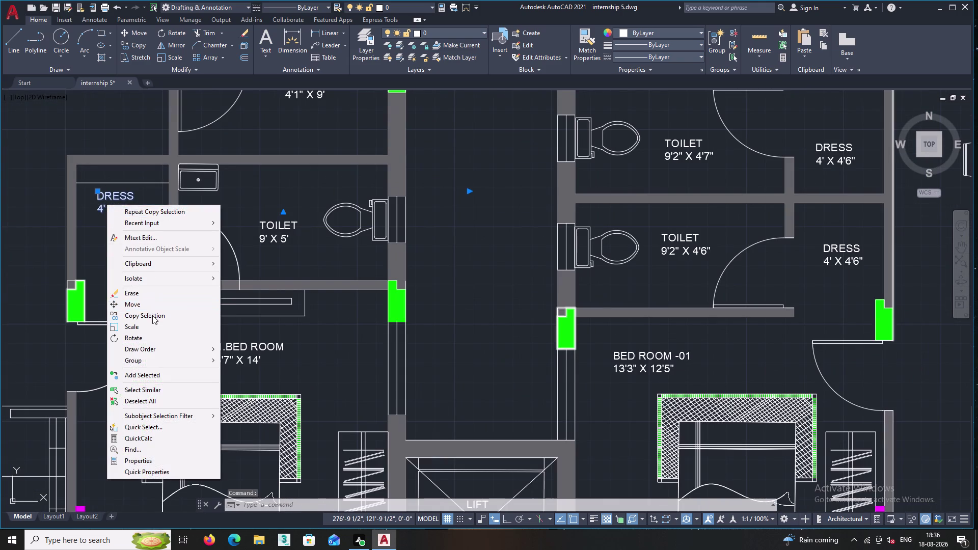
click(152, 315)
click(116, 204)
middle_drag(321, 252, 185, 241)
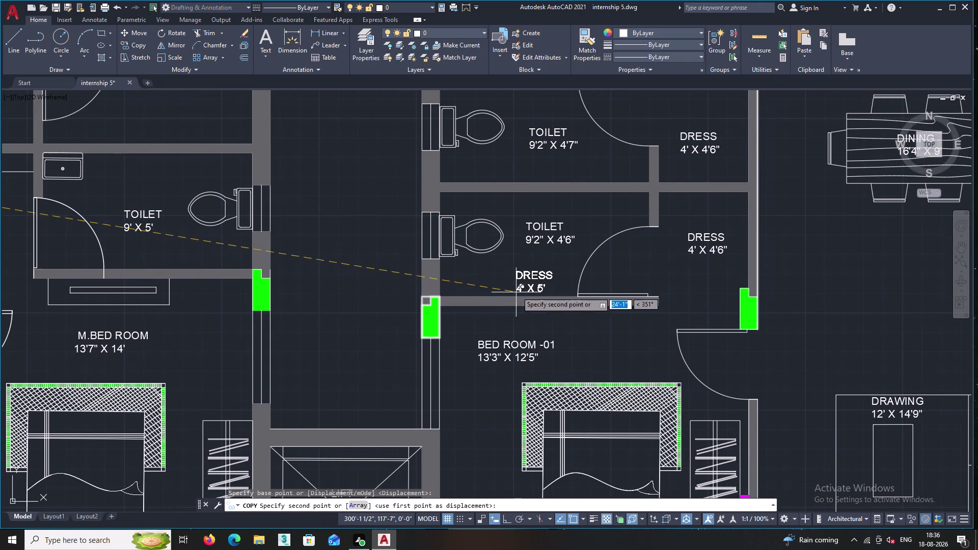
scroll(down, 3)
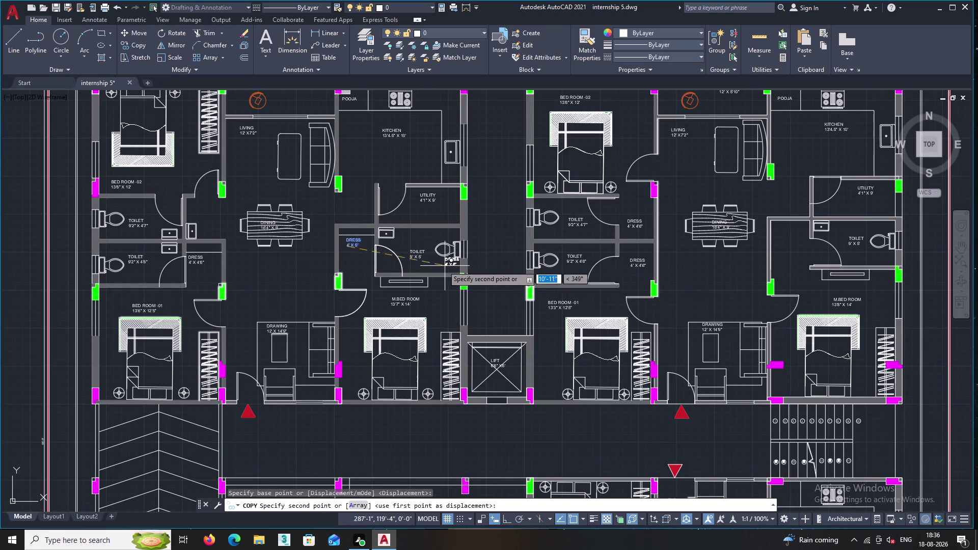
middle_drag(626, 282, 469, 263)
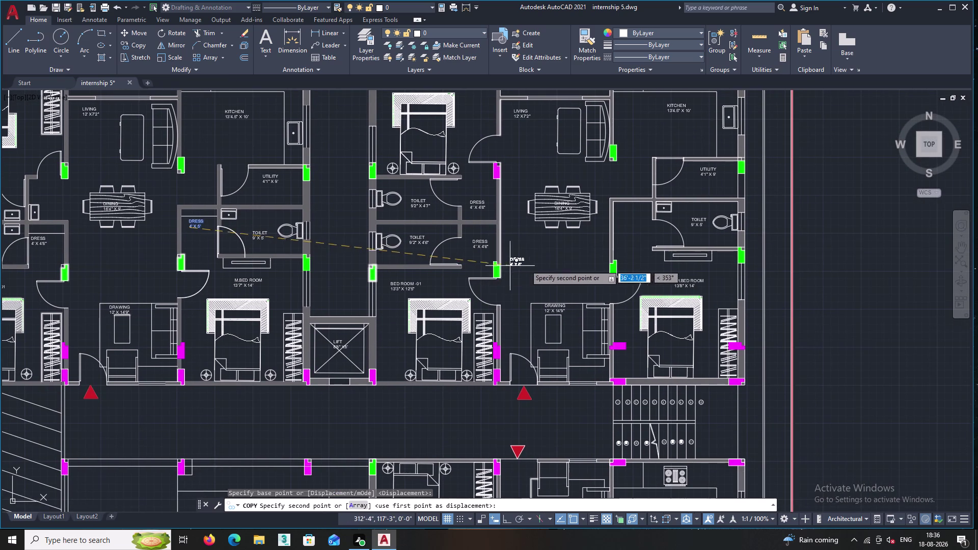
scroll(up, 3)
middle_drag(614, 242, 397, 269)
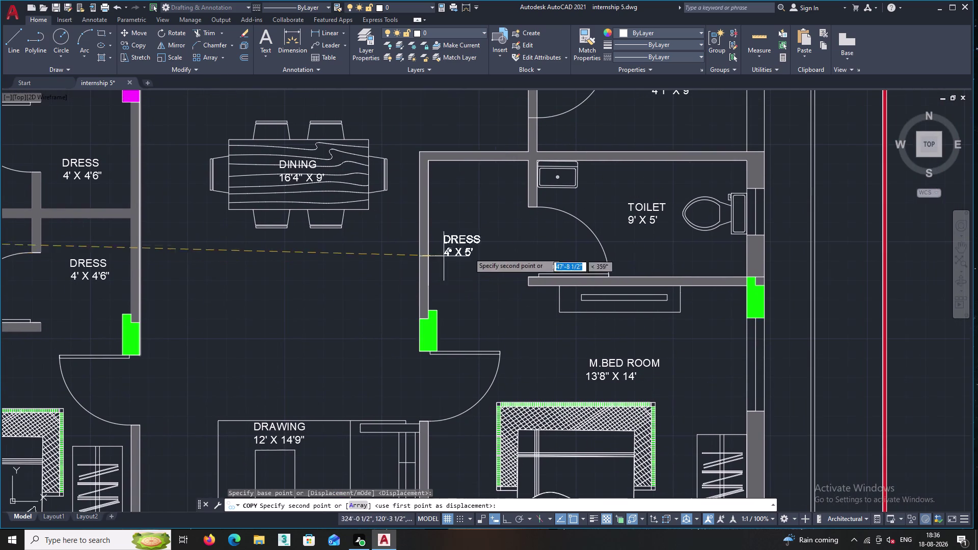
click(462, 218)
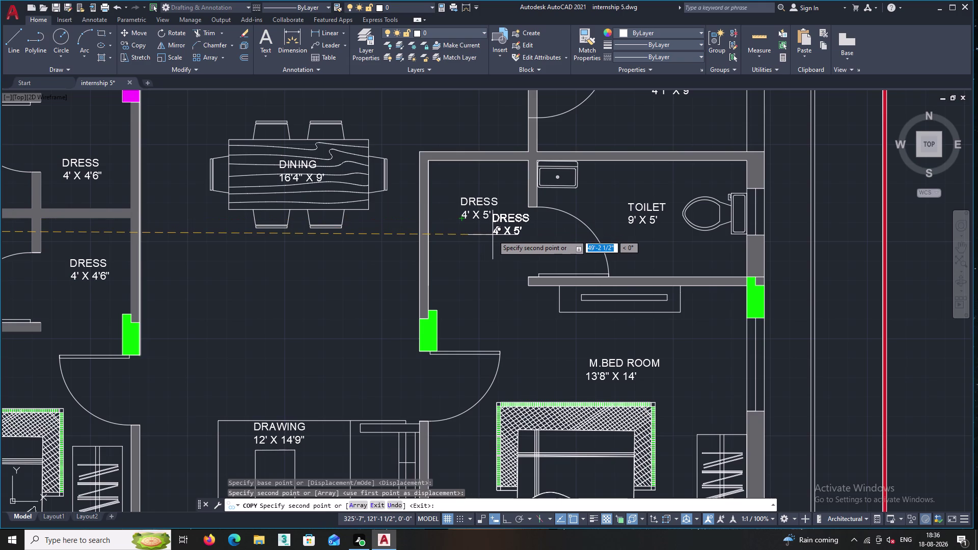
key(Escape)
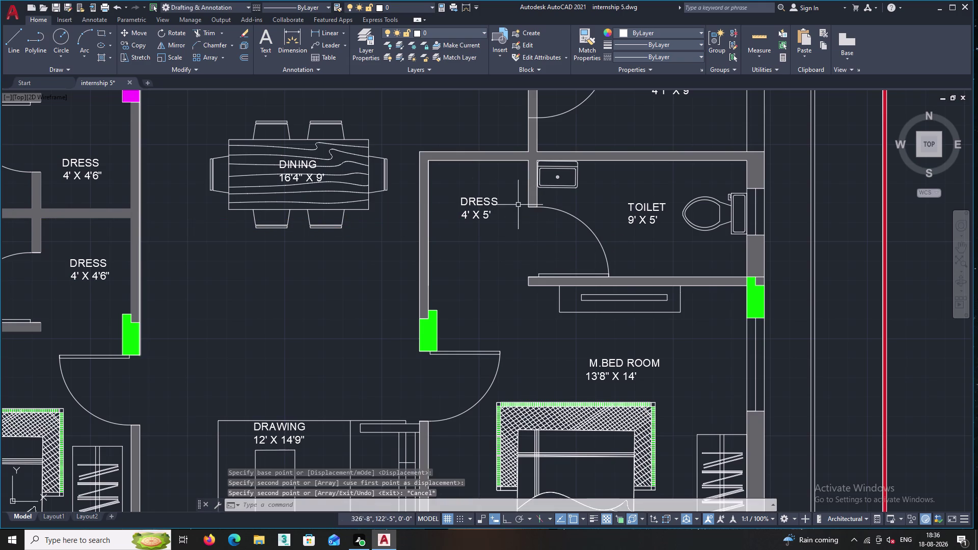
click(17, 36)
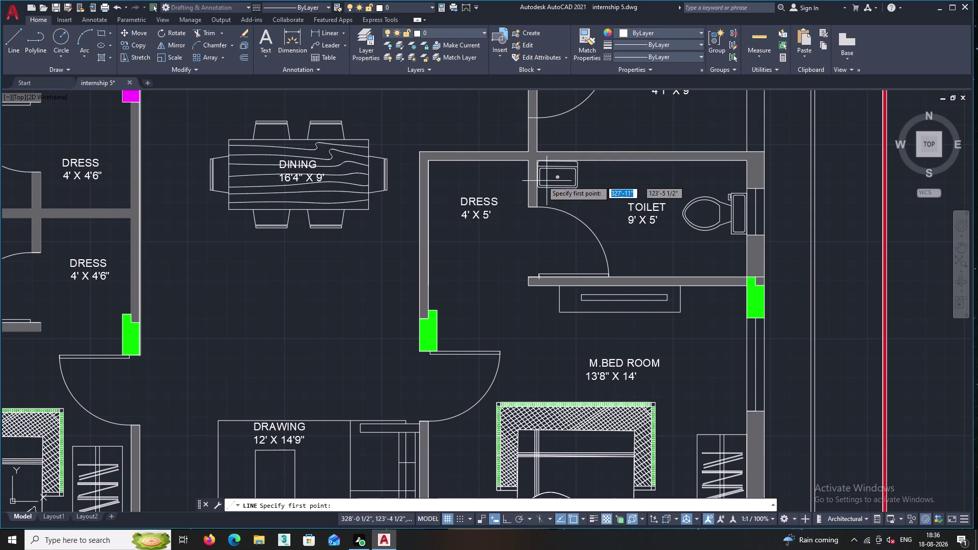
Draw a horizontal line across the DRESS room top, from partition corner to left wall.
scroll(up, 3)
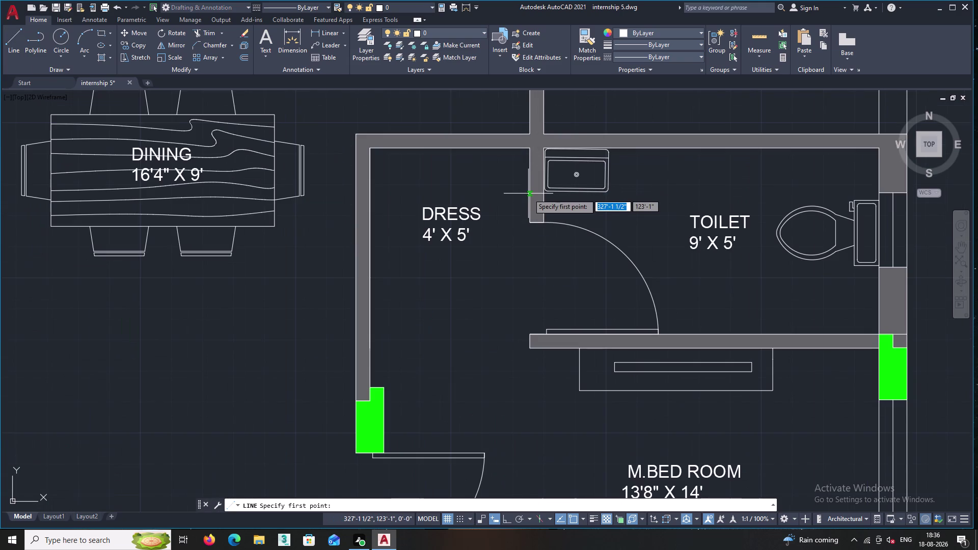
click(528, 194)
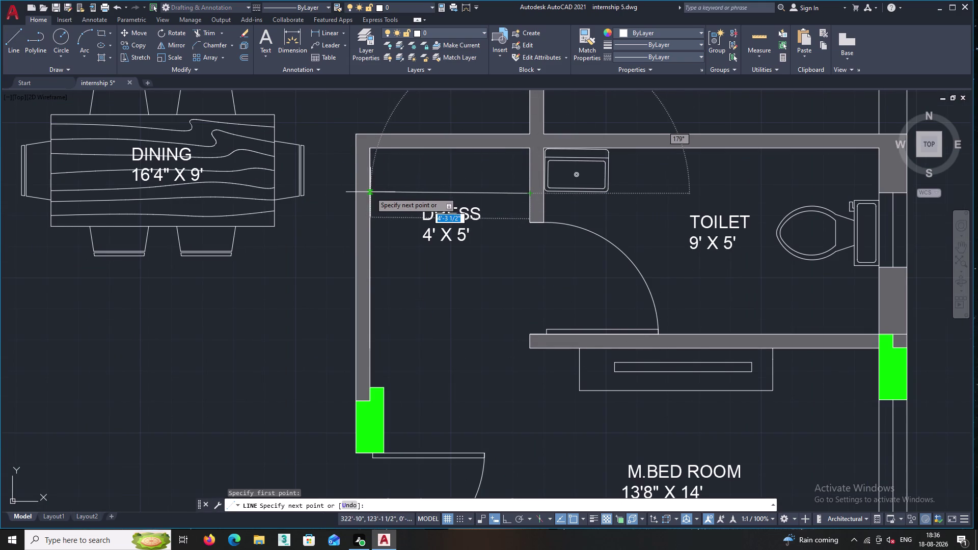
click(369, 193)
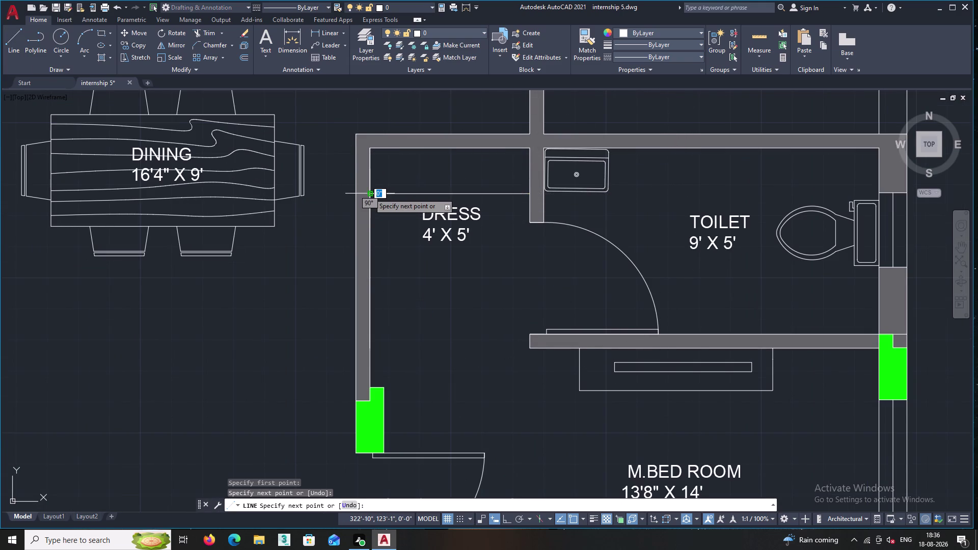
key(period)
key(Return)
key(Escape)
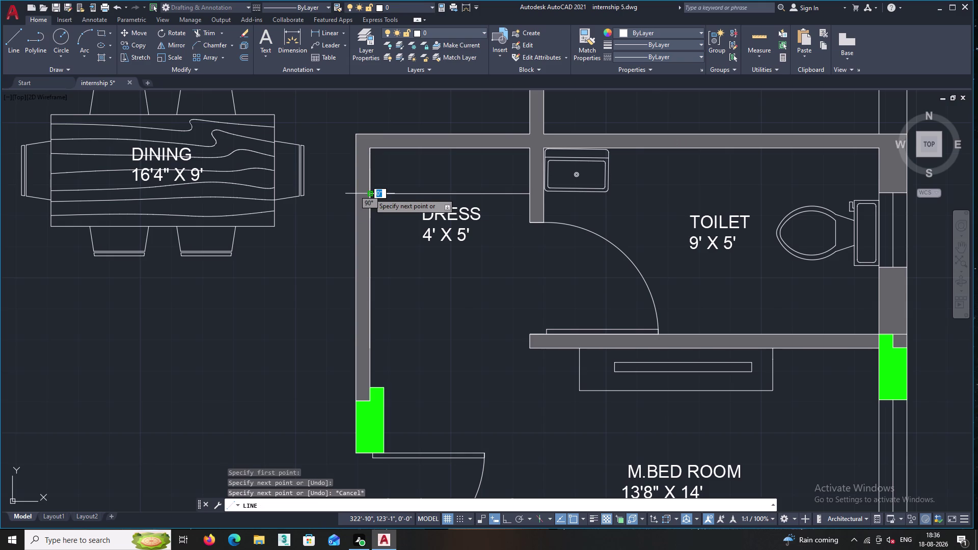
key(Return)
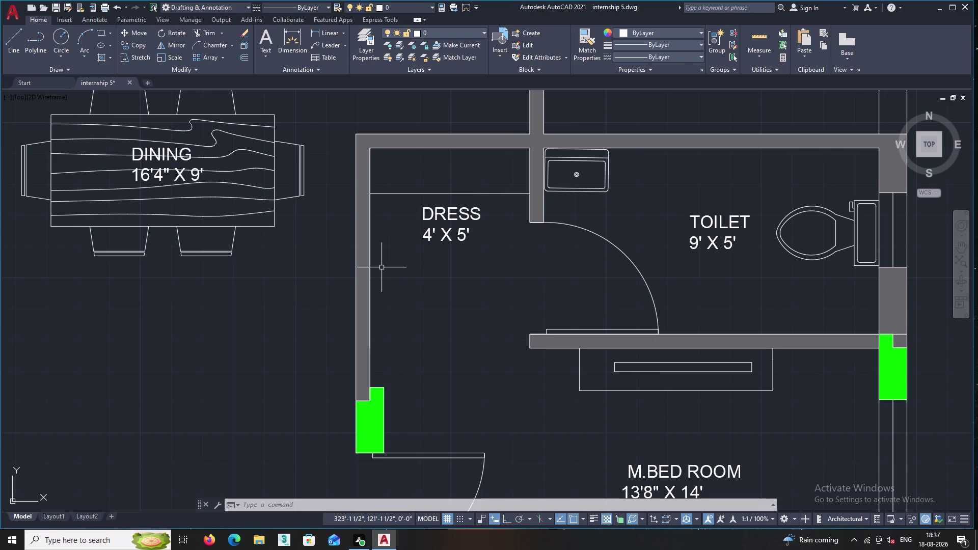
middle_drag(398, 296, 358, 275)
middle_drag(452, 272, 334, 280)
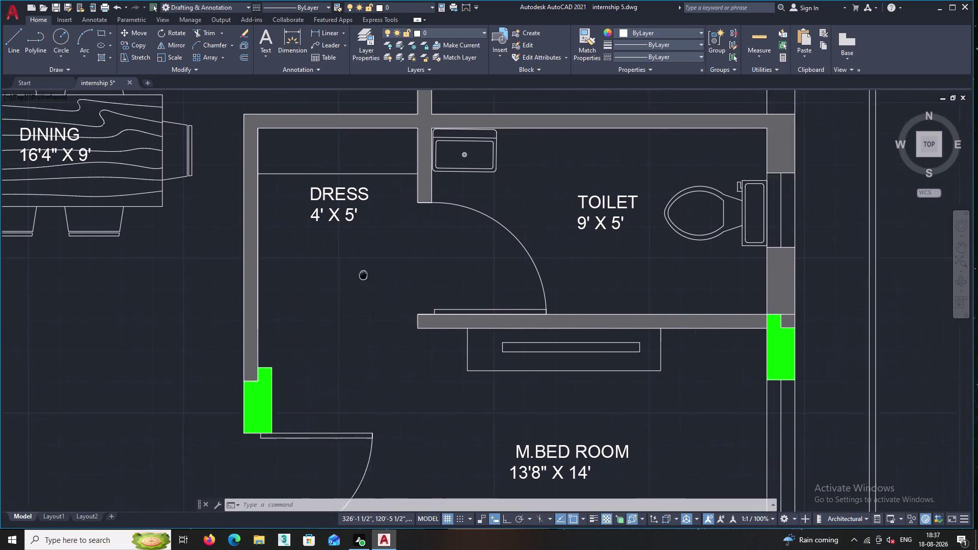
middle_drag(334, 281, 304, 285)
scroll(down, 3)
middle_drag(472, 401, 431, 294)
middle_click(460, 301)
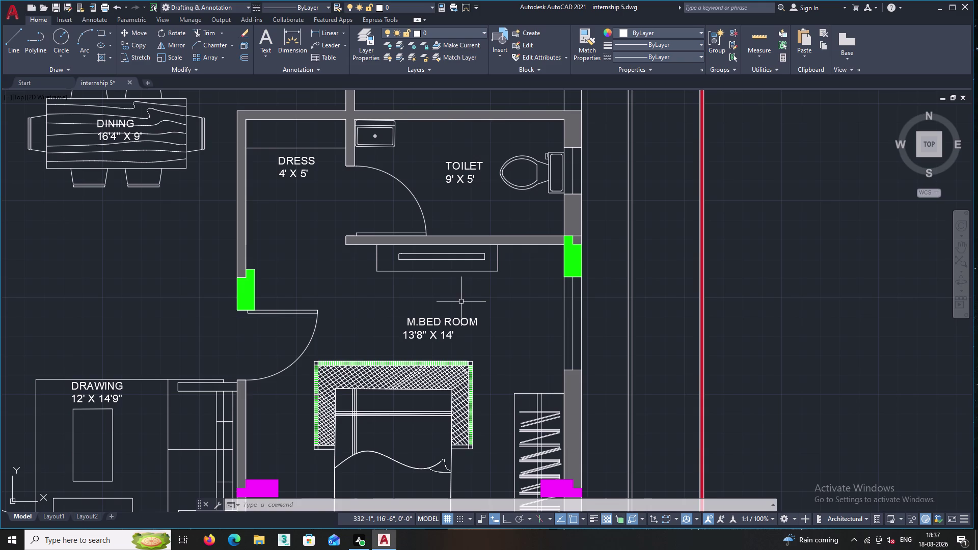
Draw a short vertical line along the utility room's right wall below the green window.
middle_drag(482, 290, 489, 454)
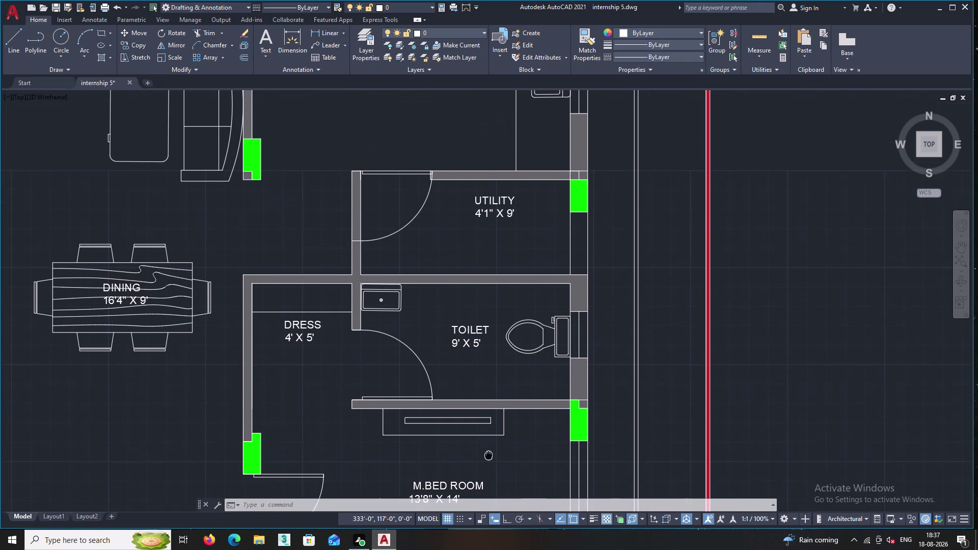
middle_drag(489, 454, 490, 407)
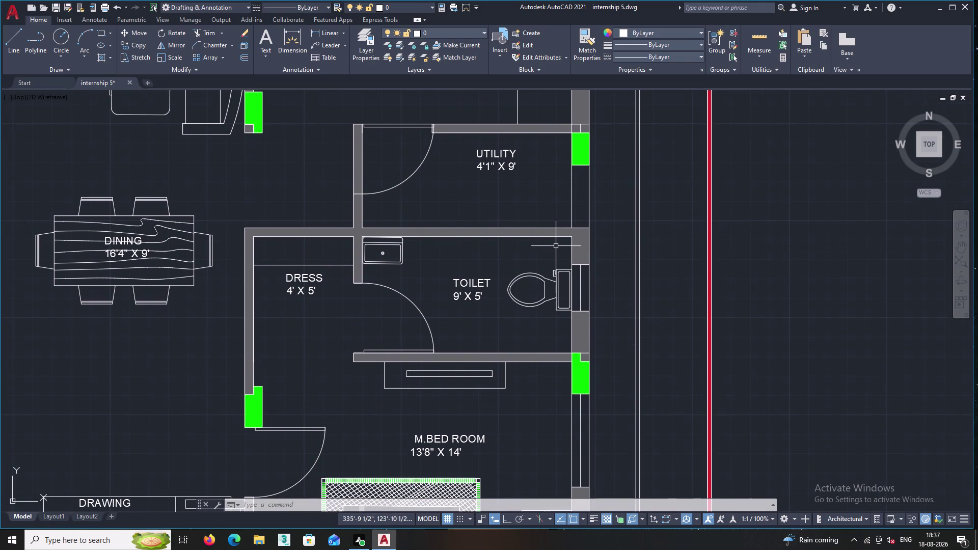
middle_drag(548, 248, 484, 318)
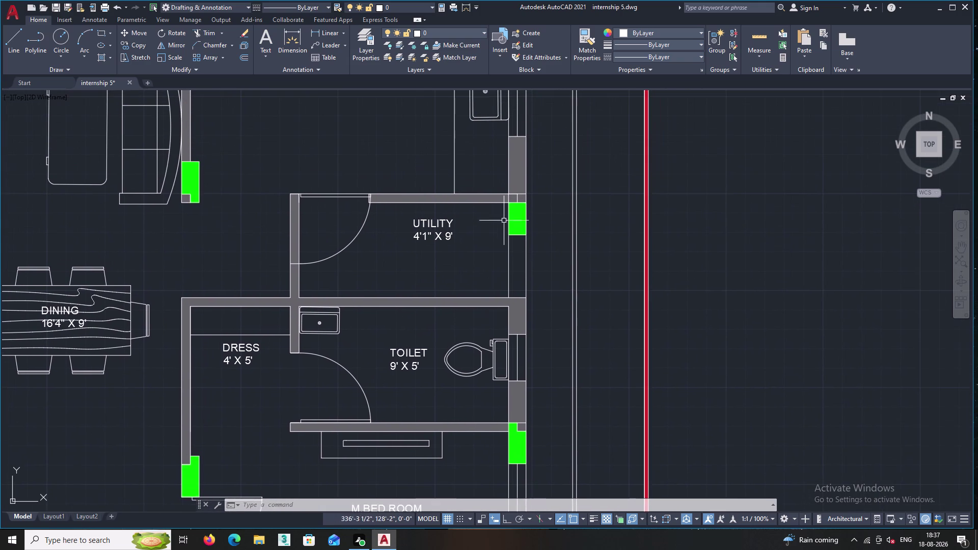
scroll(up, 3)
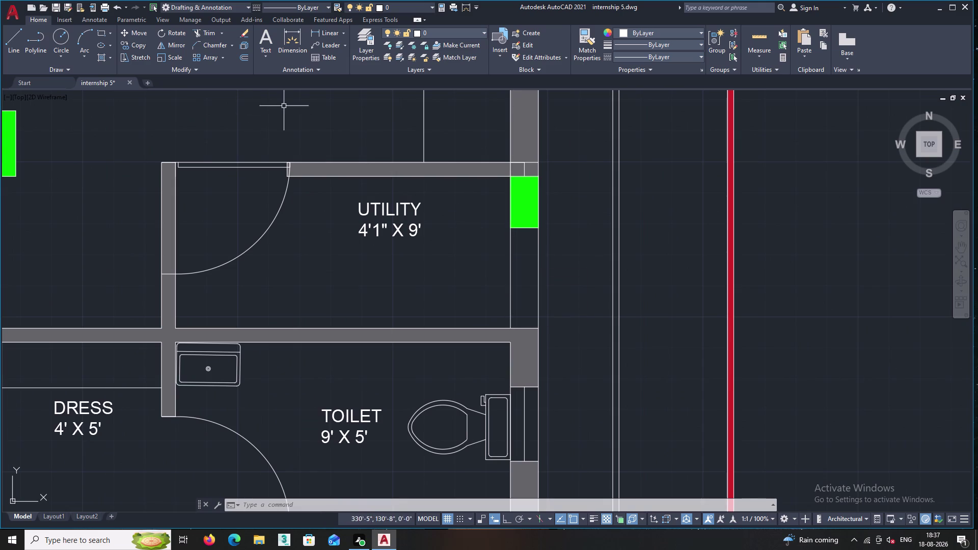
double_click(15, 46)
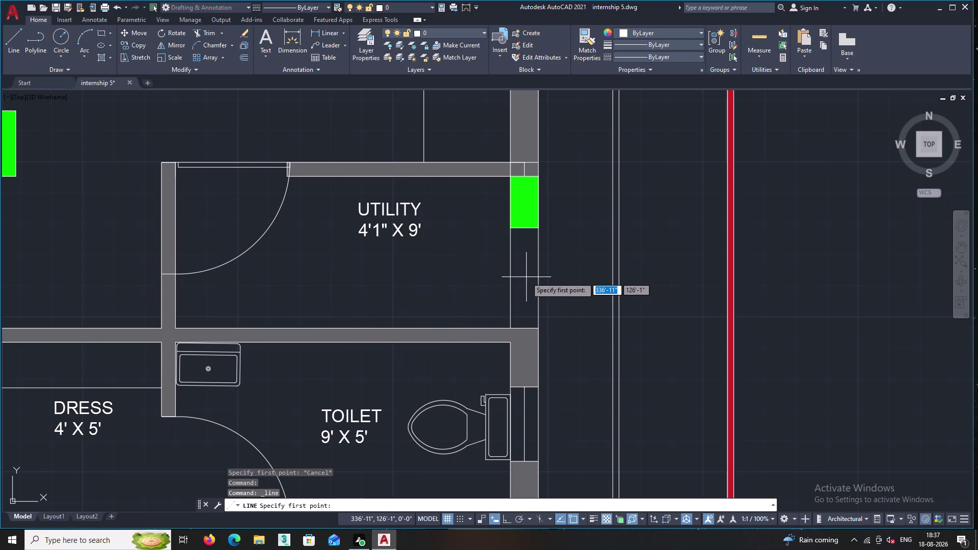
middle_drag(526, 276, 459, 261)
scroll(up, 3)
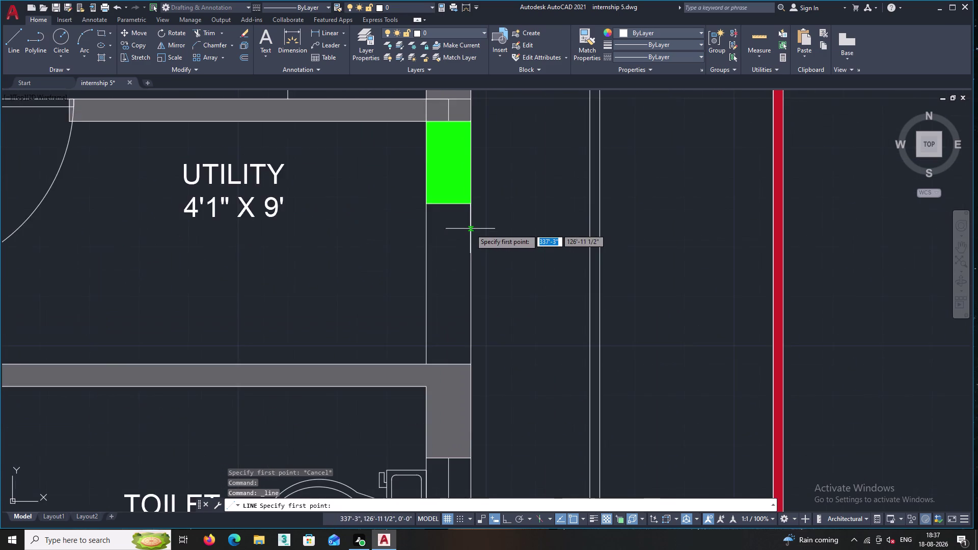
scroll(down, 3)
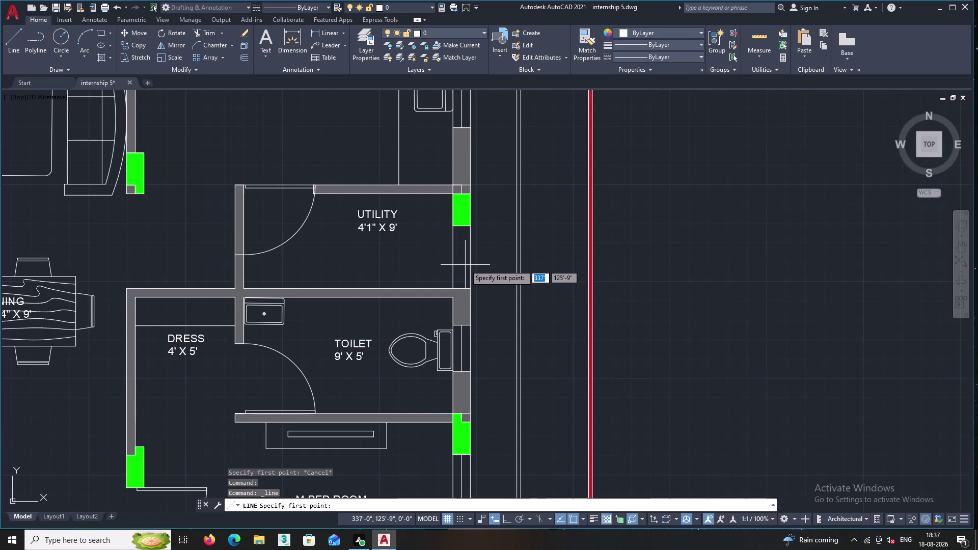
click(461, 225)
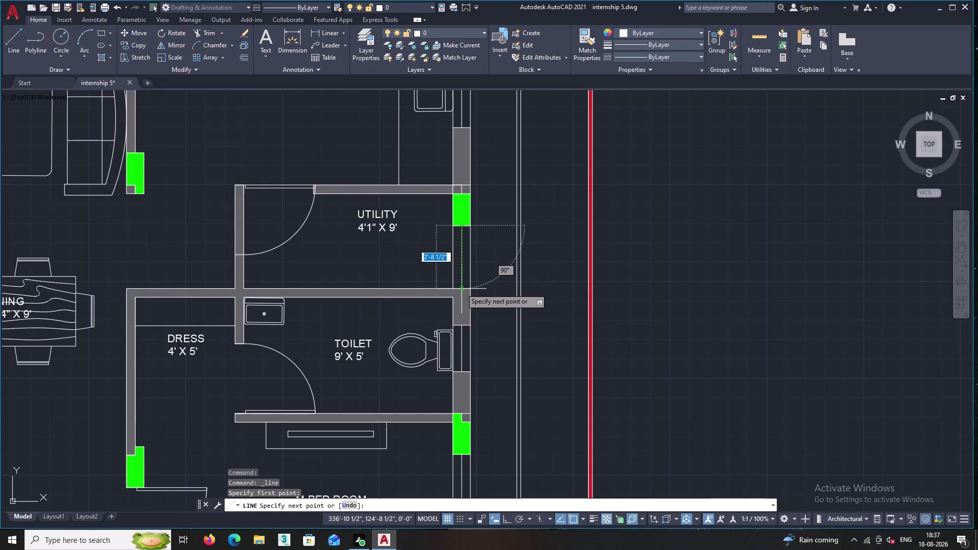
click(461, 288)
key(Return)
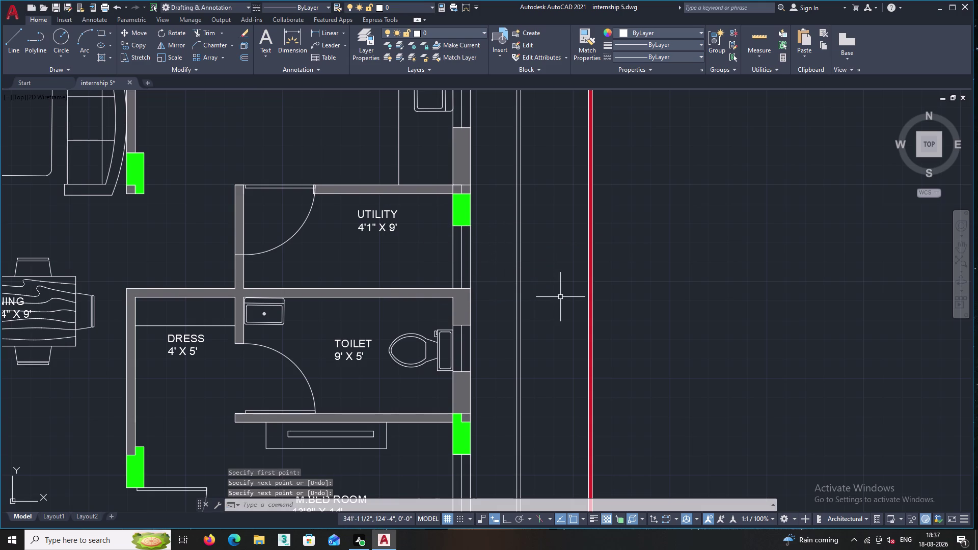
text(TR)
key(Return)
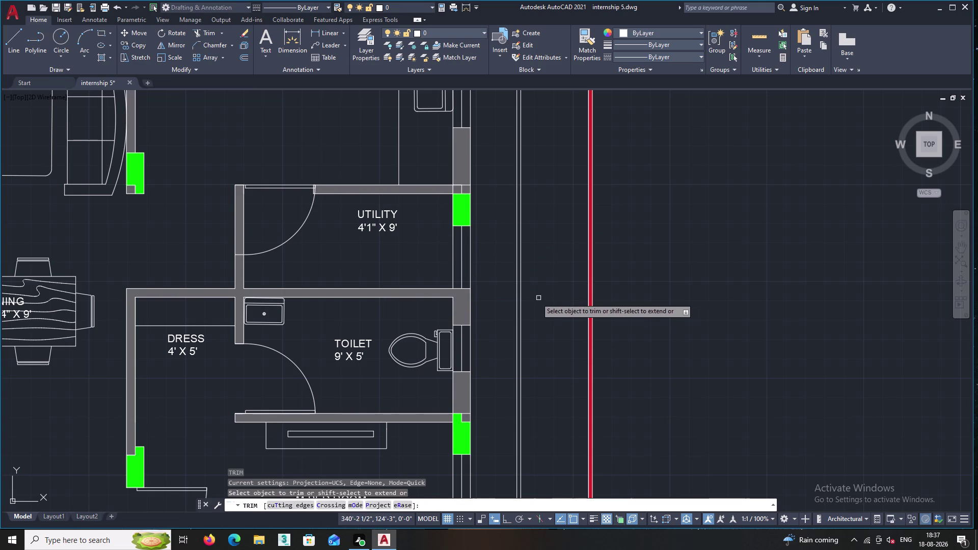
Trim the extra thin line segment beside the utility and toilet walls.
click(453, 271)
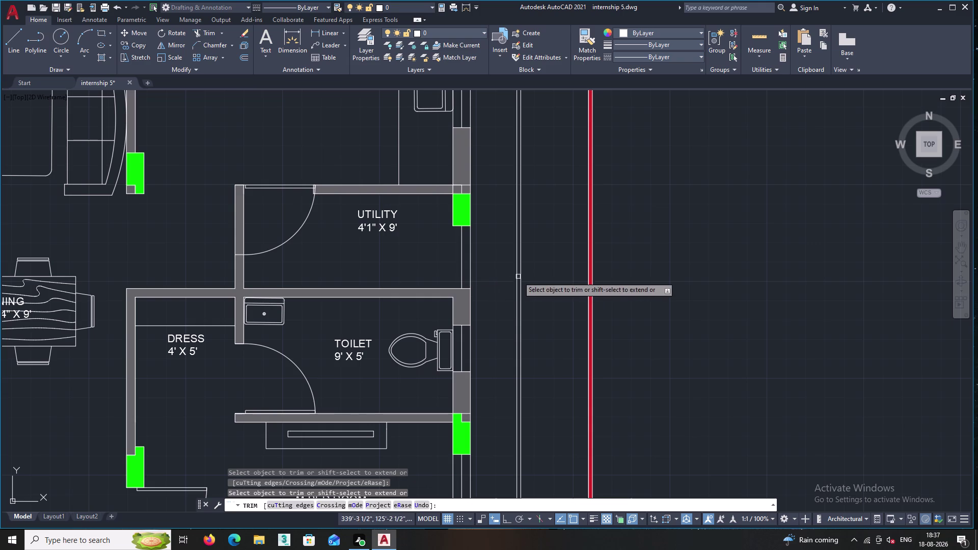
middle_drag(635, 269, 625, 252)
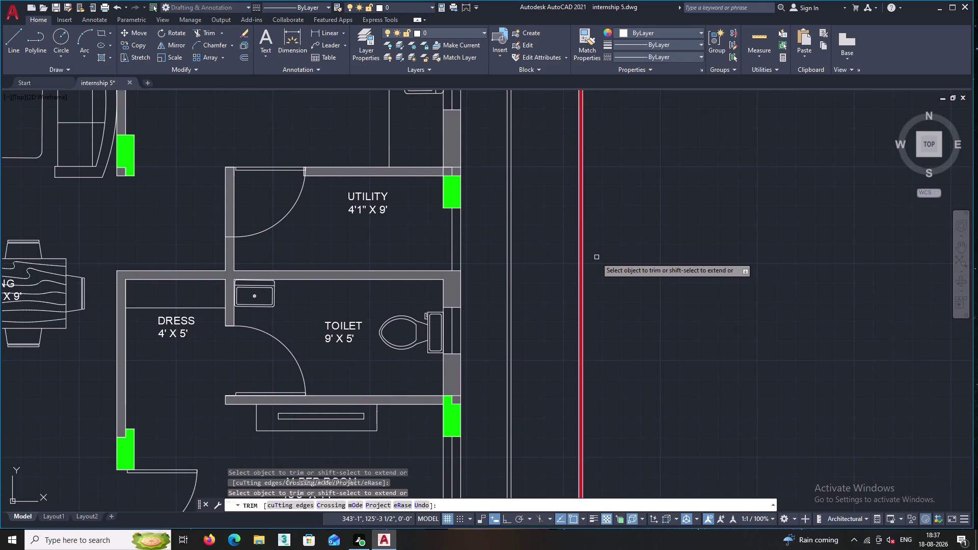
key(Return)
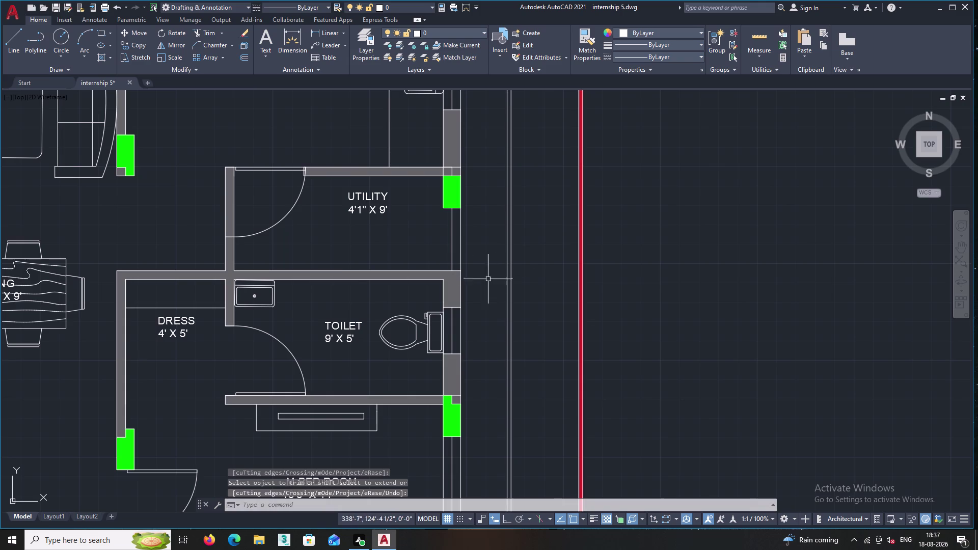
Pan down to the master bedroom, stairs and lower unit.
middle_drag(366, 251, 388, 239)
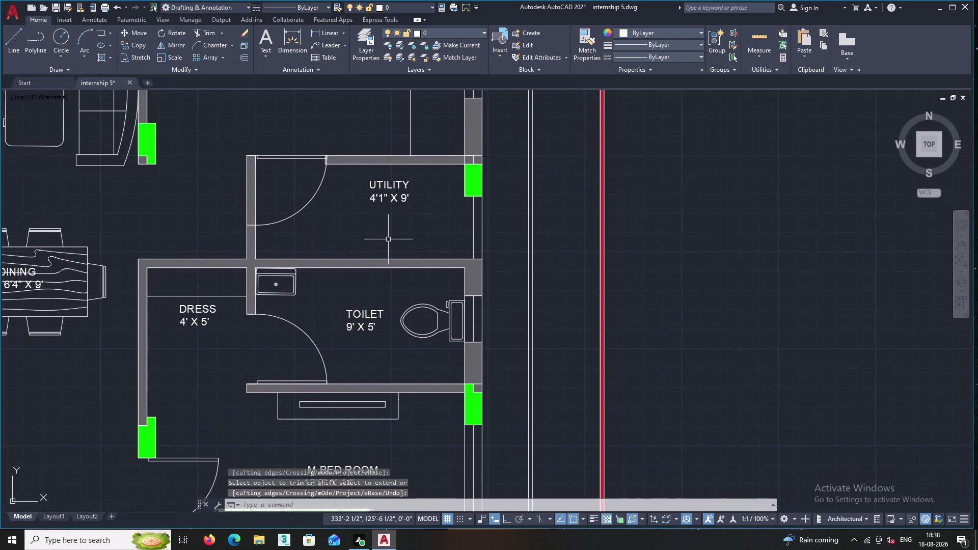
middle_drag(432, 359, 459, 292)
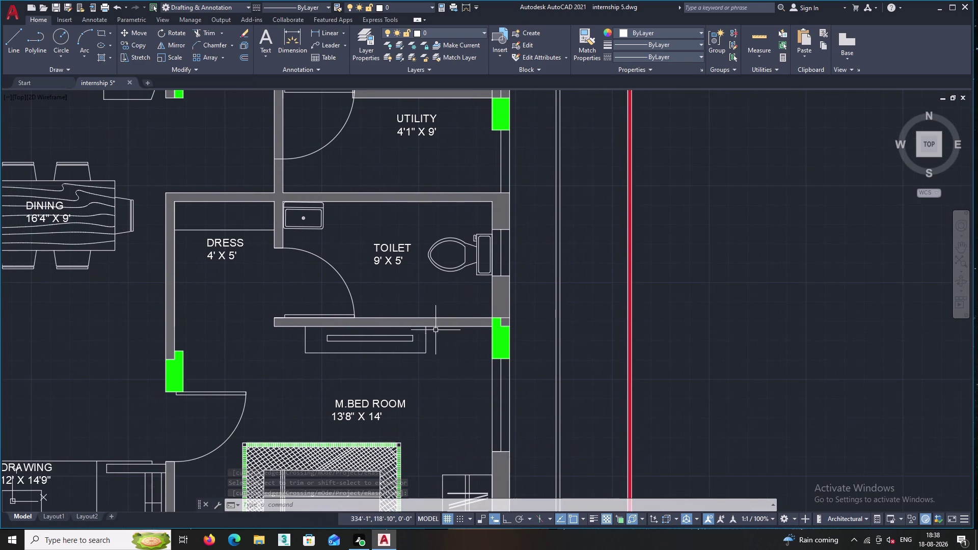
middle_drag(329, 341, 366, 286)
middle_drag(363, 354, 390, 293)
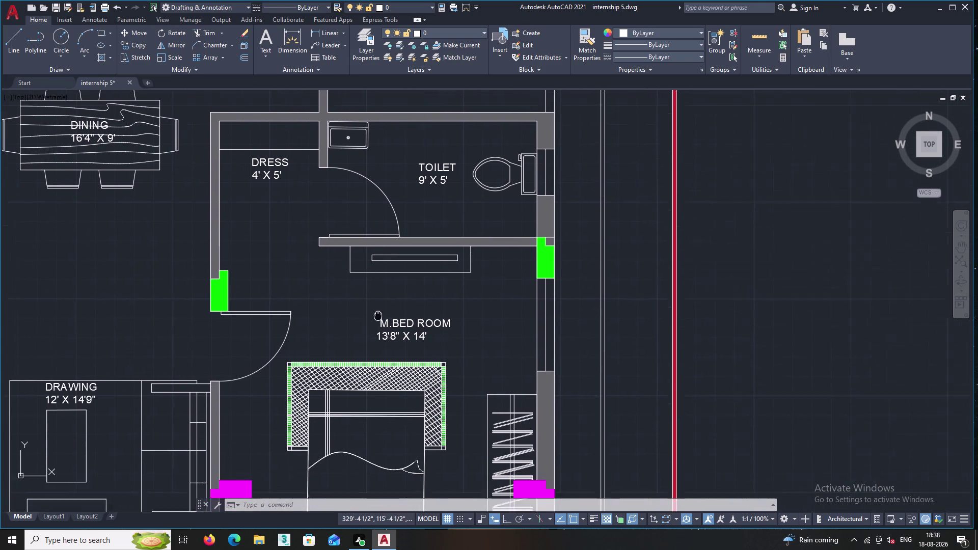
middle_drag(389, 293, 391, 289)
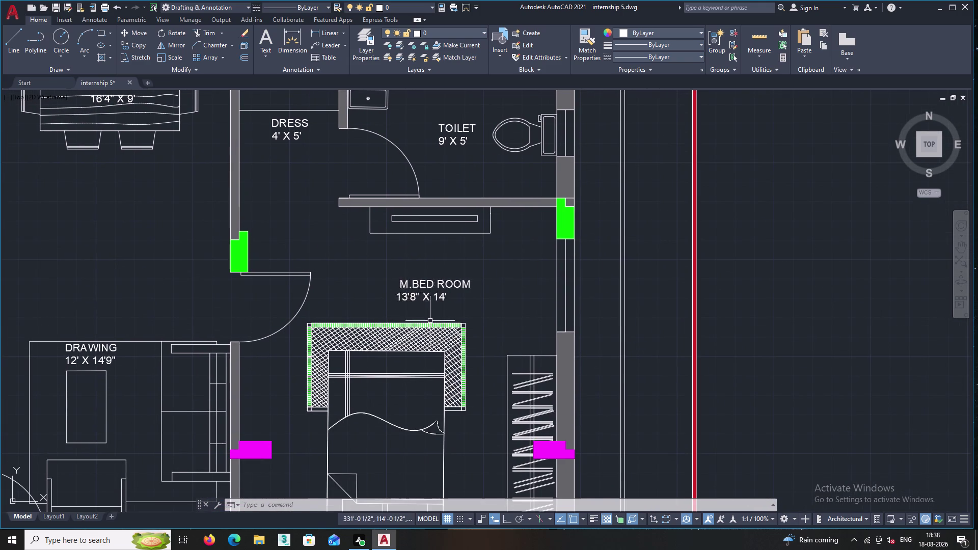
scroll(down, 3)
middle_drag(476, 378, 470, 288)
middle_drag(463, 350, 474, 275)
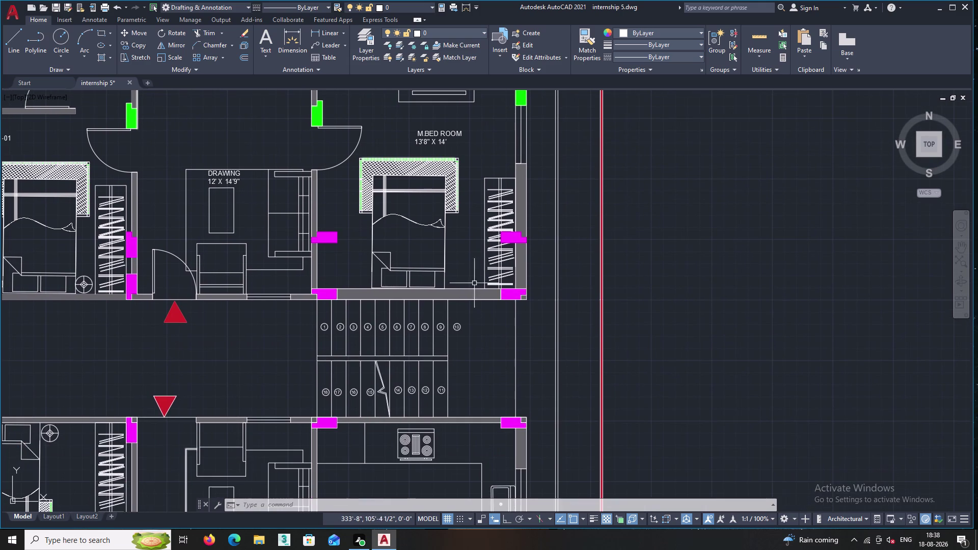
scroll(up, 3)
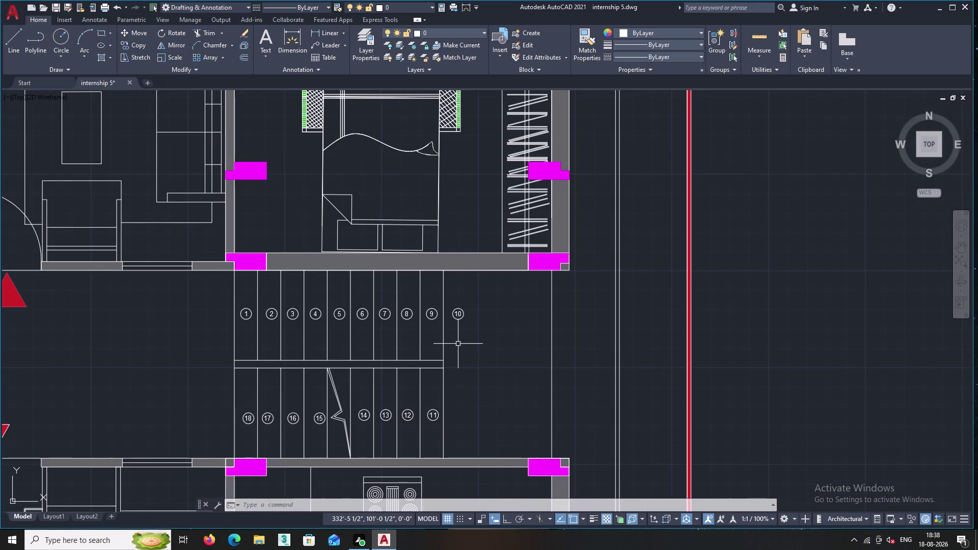
Recolour the vertical wall line on the staircase's right side to Magenta in Properties.
middle_drag(438, 342, 435, 243)
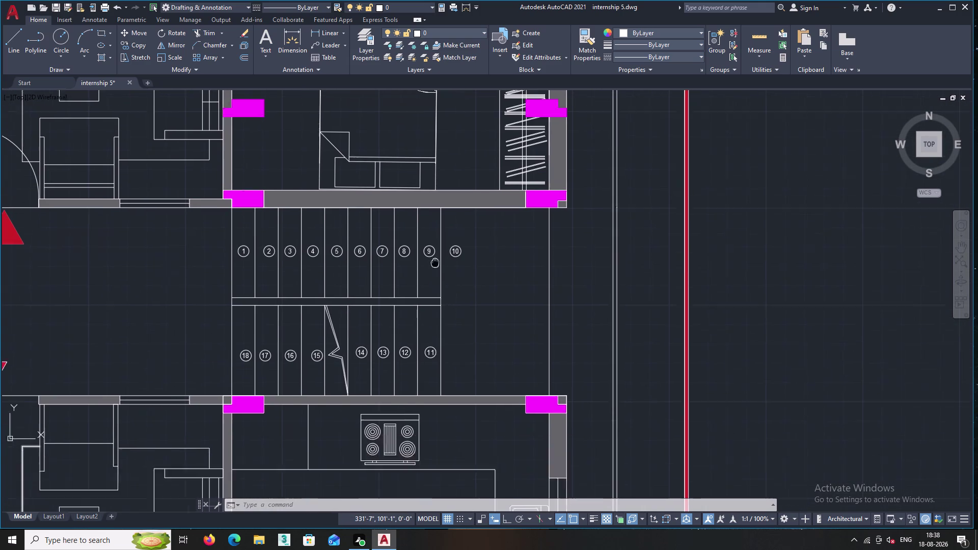
middle_drag(434, 243, 435, 225)
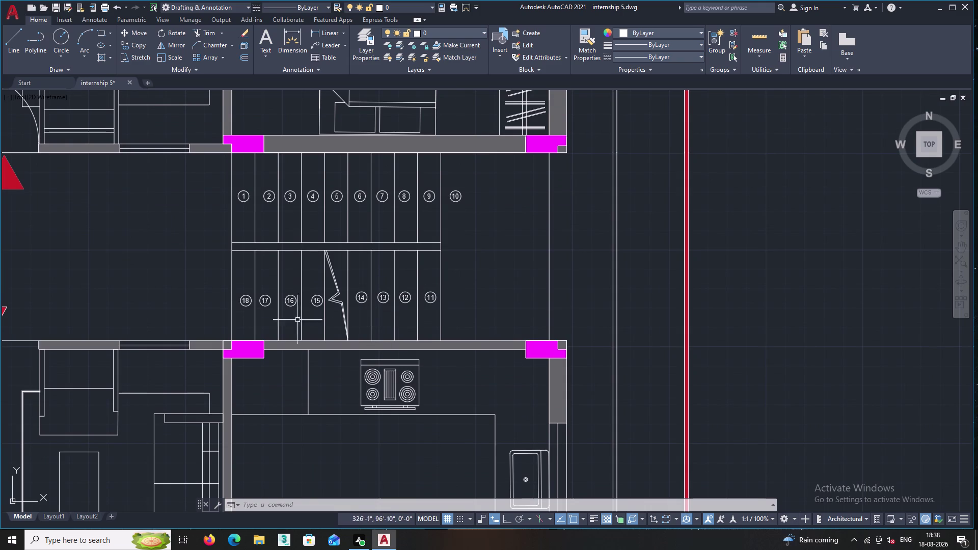
middle_drag(254, 269, 273, 338)
middle_drag(384, 379, 379, 266)
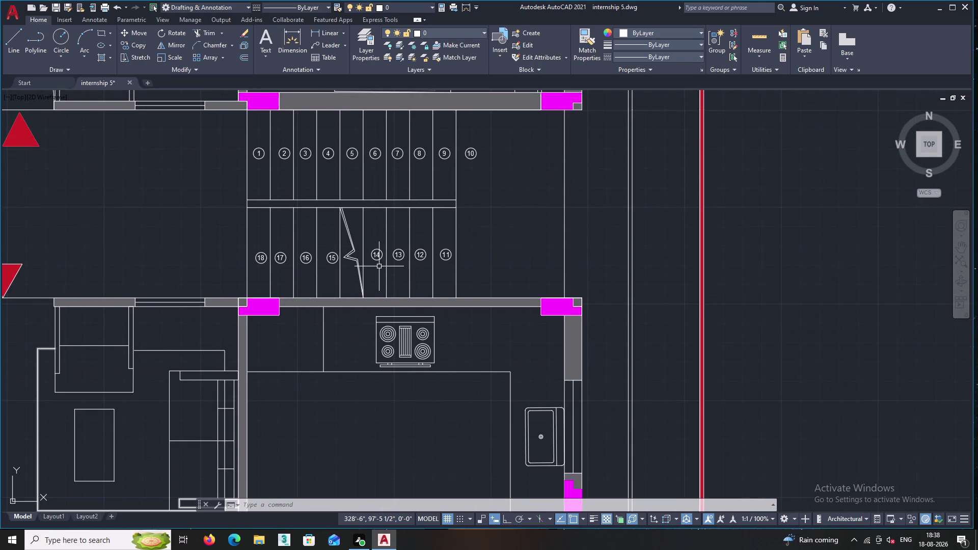
double_click(565, 218)
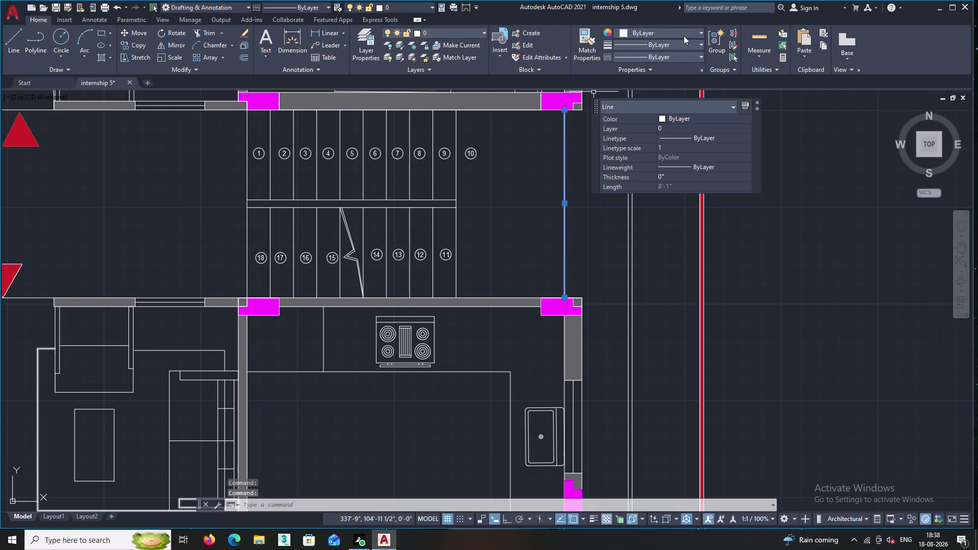
triple_click(621, 31)
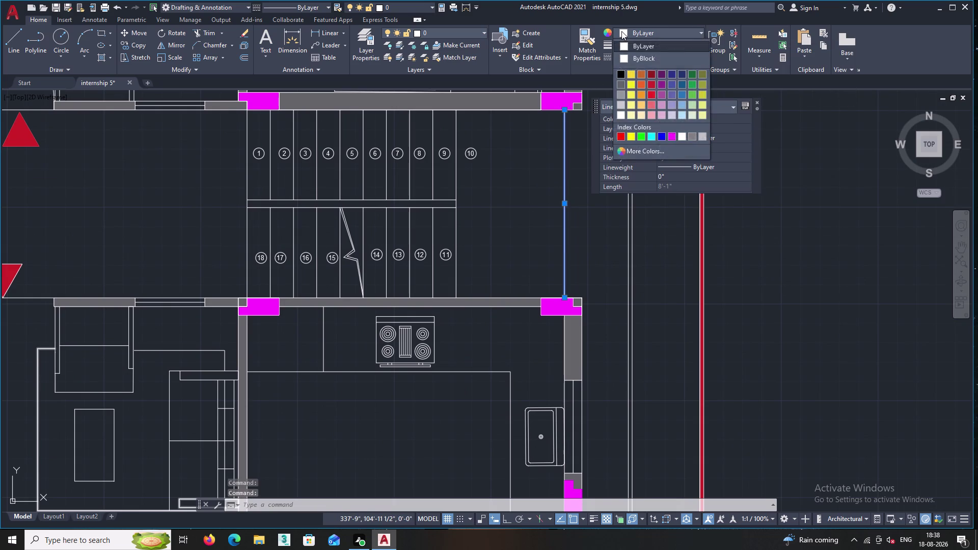
double_click(621, 31)
click(670, 137)
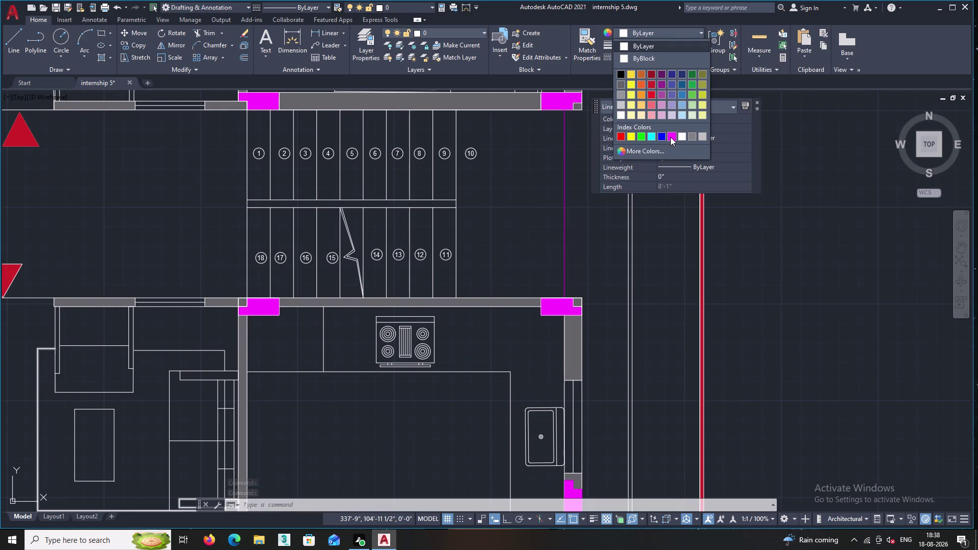
key(Return)
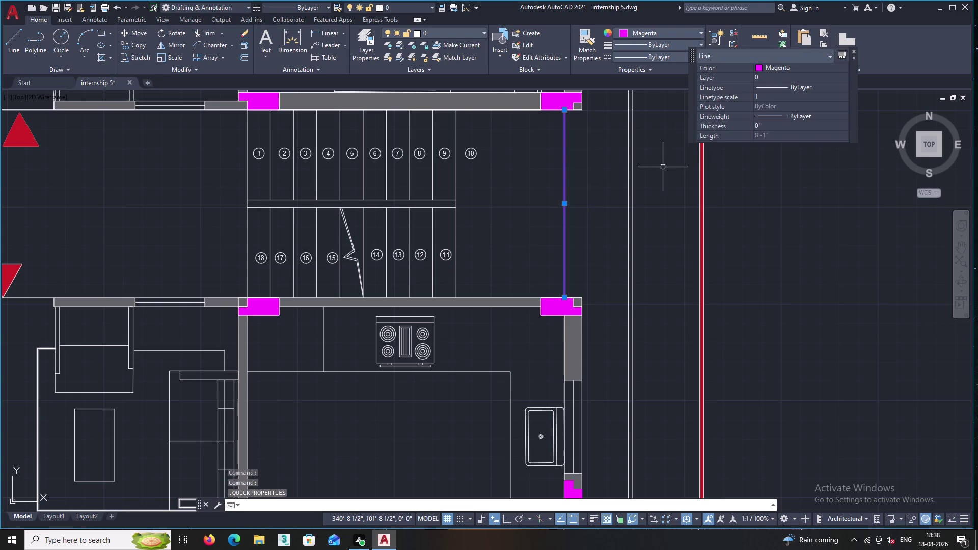
key(Escape)
key(Escape)
scroll(up, 3)
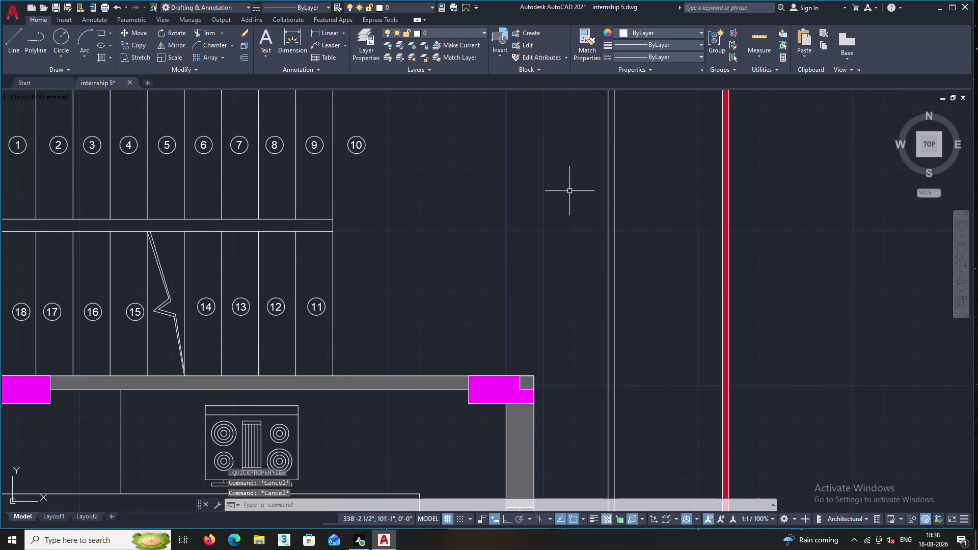
scroll(down, 3)
middle_drag(467, 294, 492, 198)
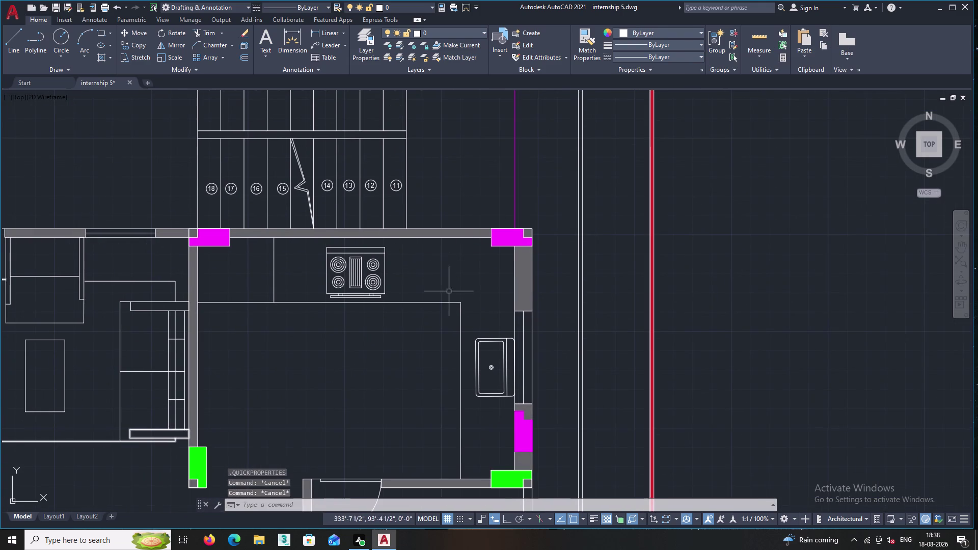
middle_drag(452, 284, 463, 205)
scroll(down, 3)
middle_drag(425, 308, 563, 351)
scroll(down, 3)
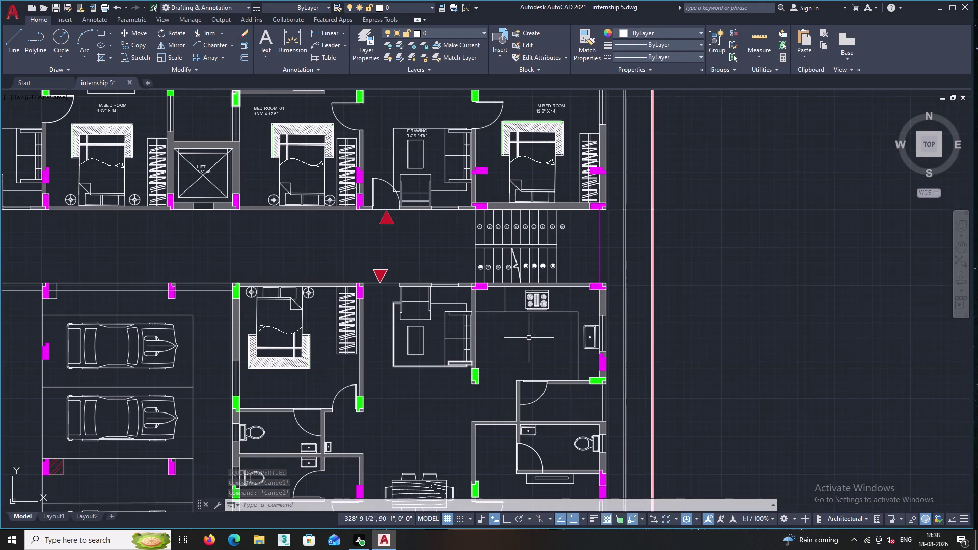
middle_drag(452, 348, 490, 333)
scroll(up, 3)
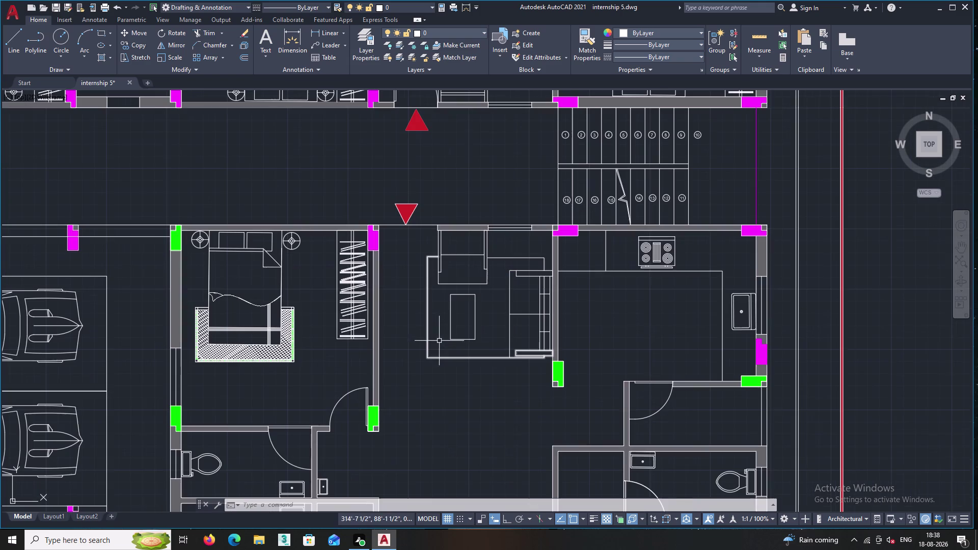
middle_click(492, 361)
middle_drag(492, 363, 538, 427)
middle_drag(434, 296, 410, 315)
middle_drag(428, 306, 412, 309)
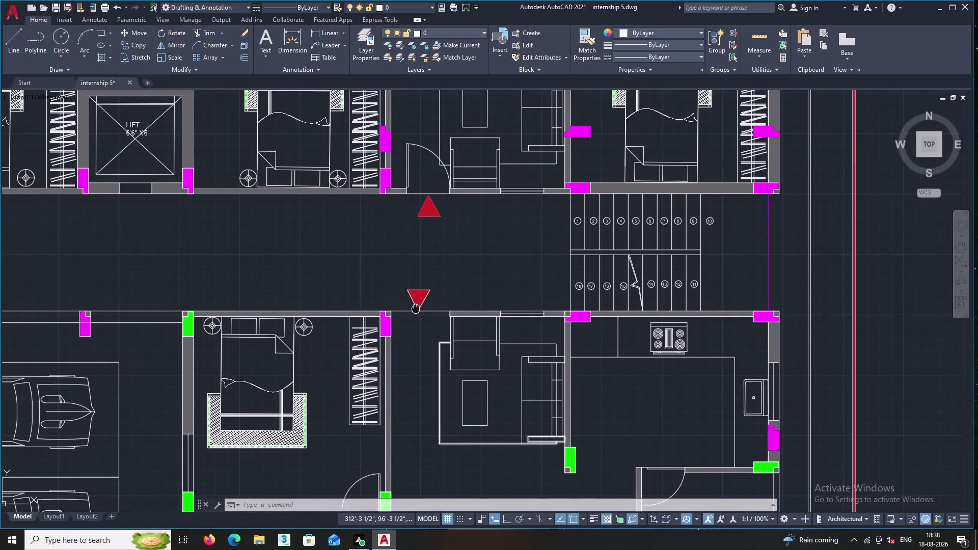
scroll(down, 3)
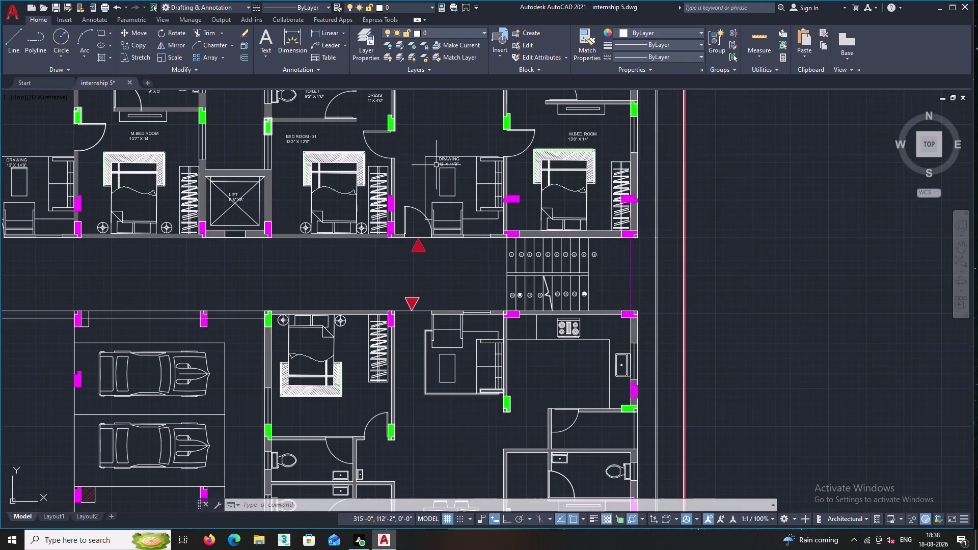
scroll(up, 3)
scroll(up, 3)
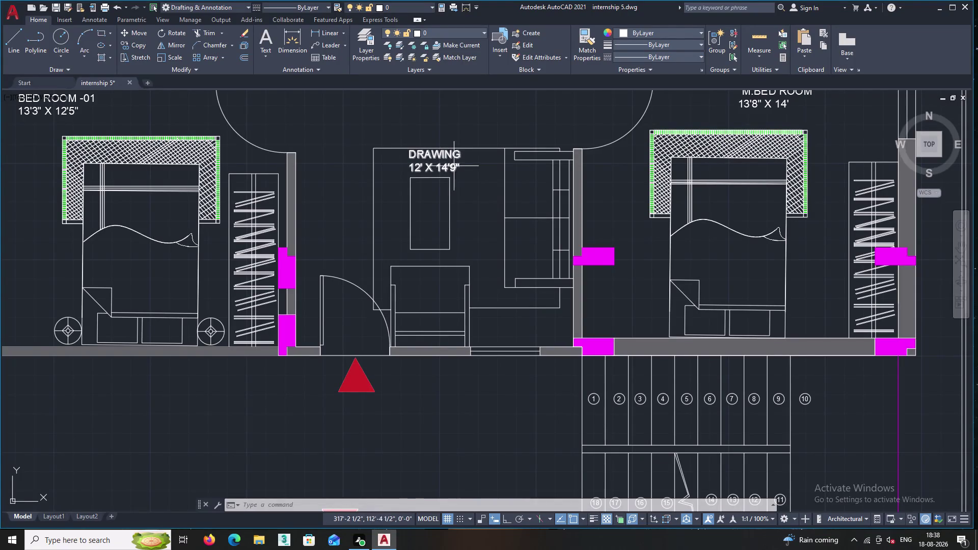
Start a Copy Selection of the DRAWING 12' X 14'9" label from a base point.
click(445, 156)
right_click(447, 171)
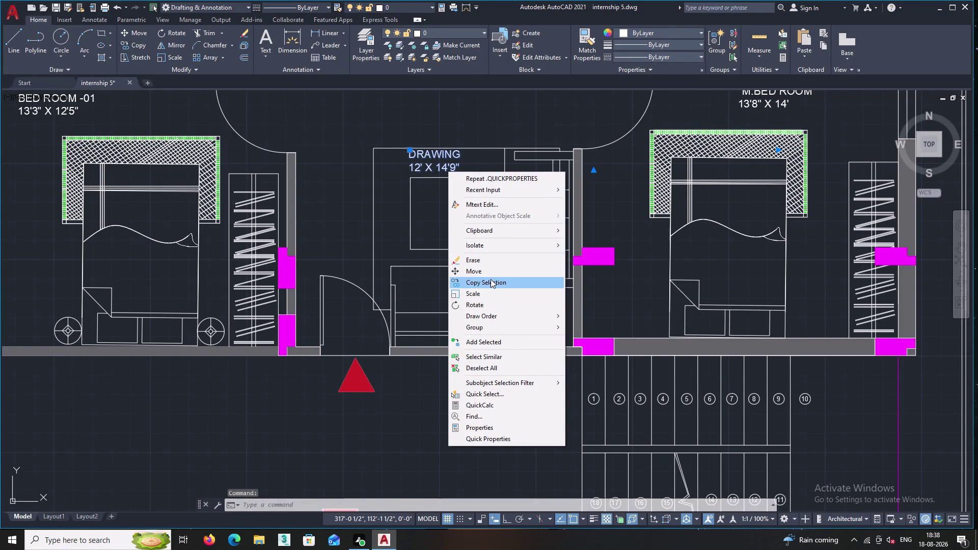
click(491, 280)
click(437, 154)
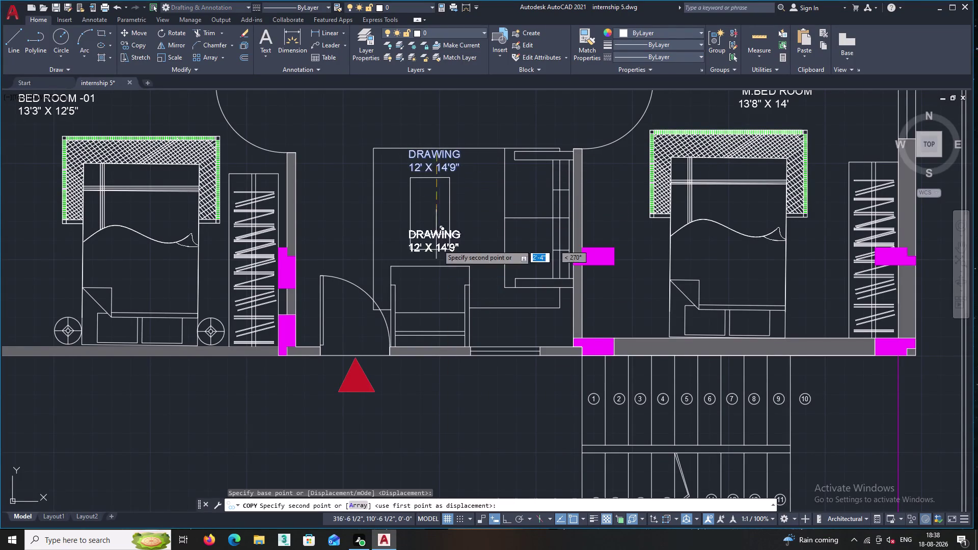
Place the label copy in the lower unit's drawing room.
middle_drag(465, 314, 428, 187)
middle_drag(461, 286, 435, 207)
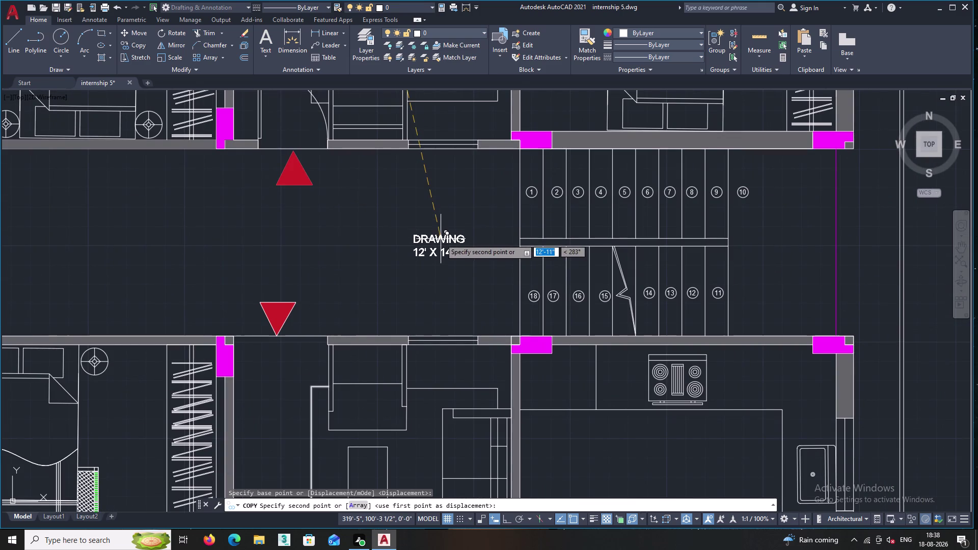
middle_drag(444, 343, 429, 282)
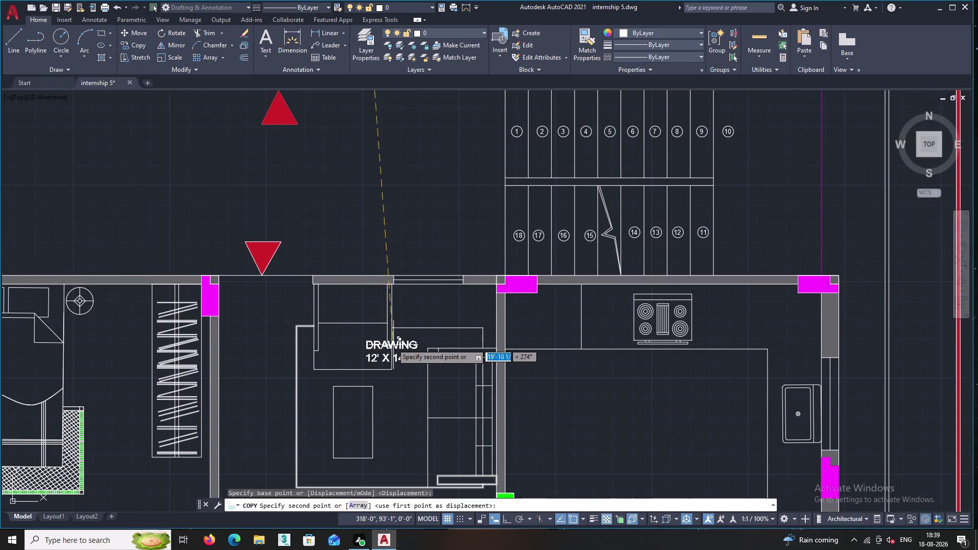
scroll(up, 3)
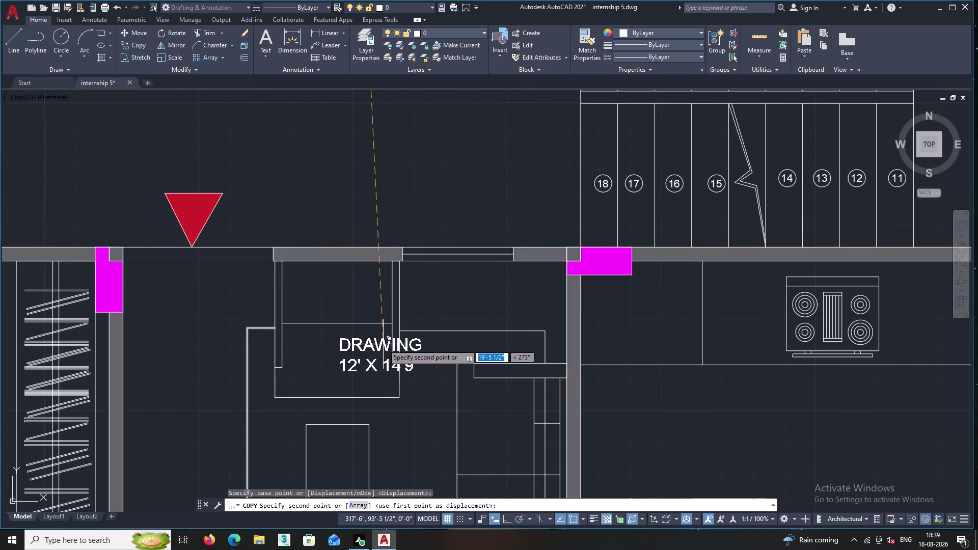
middle_drag(383, 344, 397, 294)
middle_drag(394, 355, 410, 249)
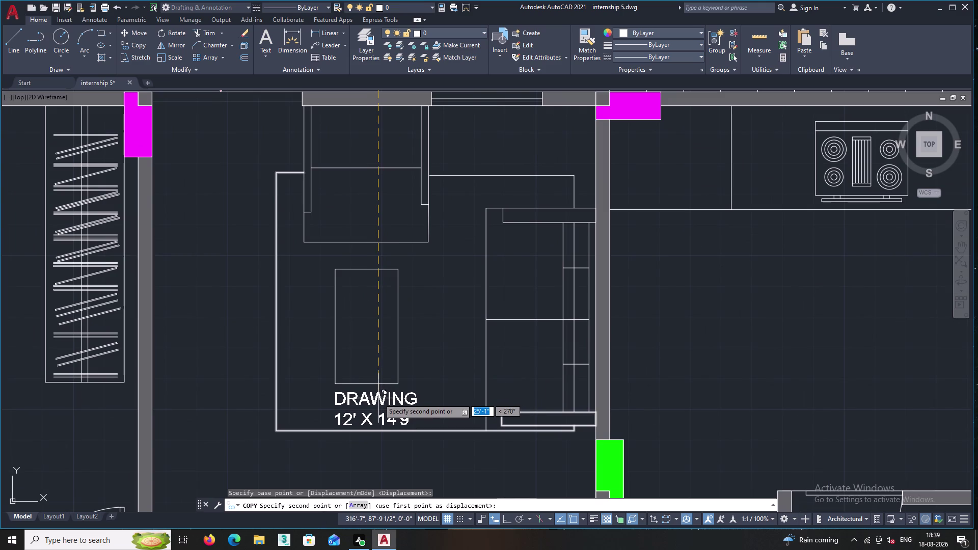
click(378, 398)
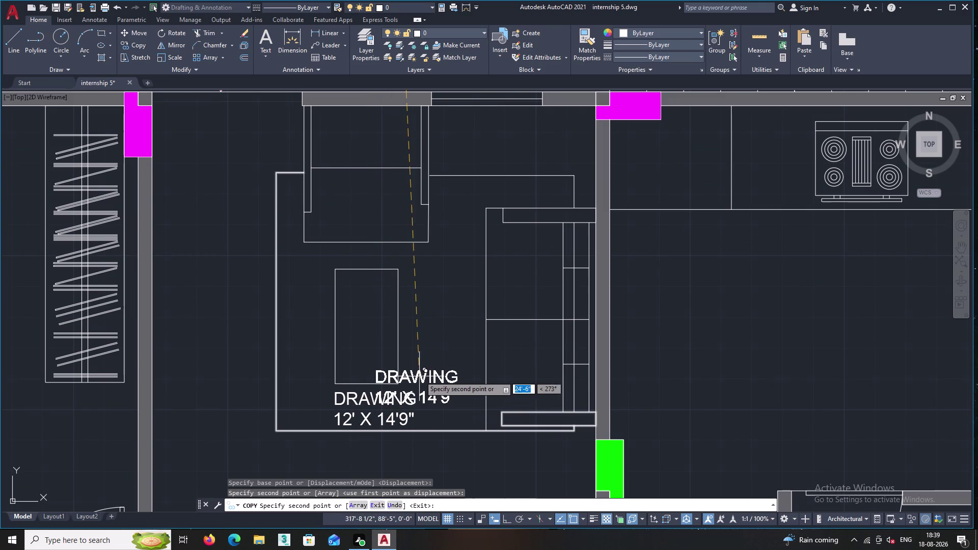
key(Escape)
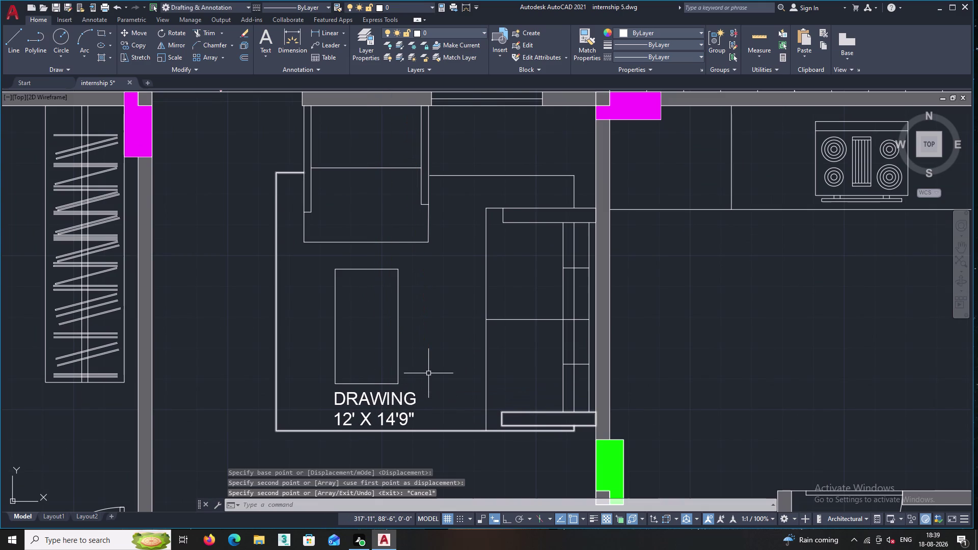
scroll(up, 3)
click(381, 446)
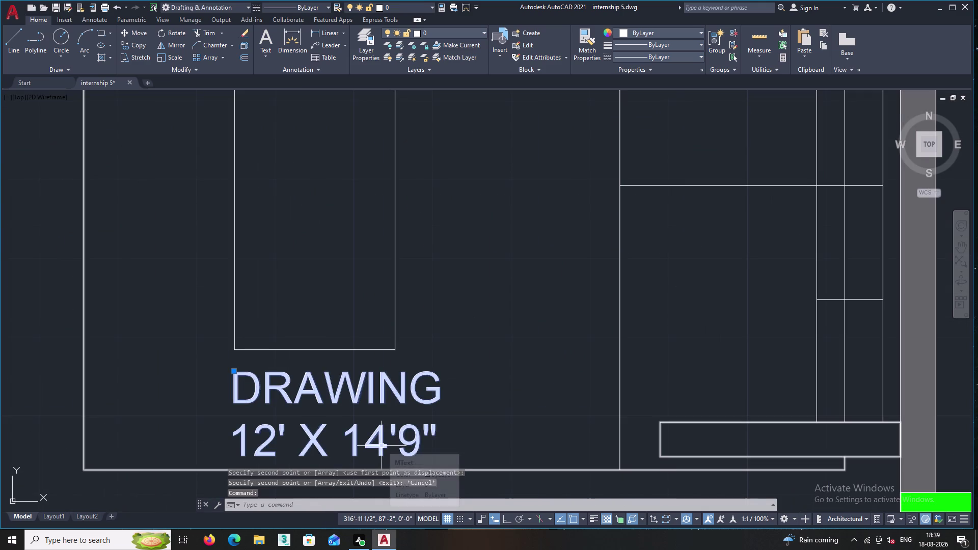
Edit the copied label's text with Mtext Edit, changing 14'9" to 10'9".
click(382, 446)
right_click(389, 432)
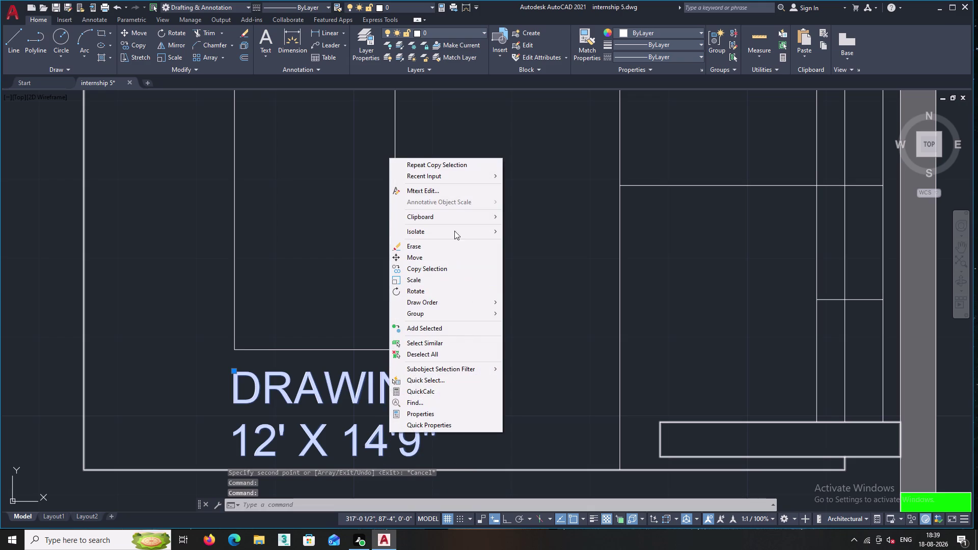
click(441, 197)
click(441, 193)
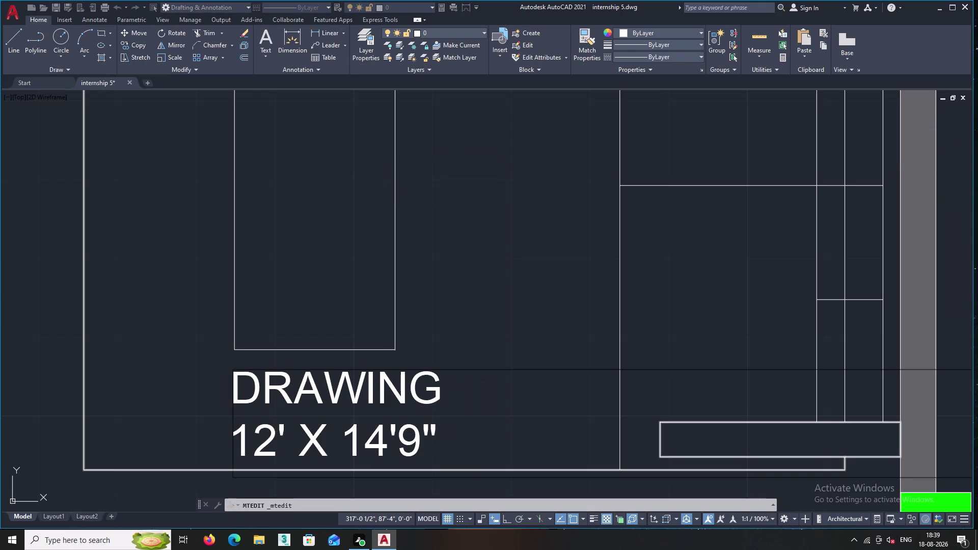
click(393, 447)
click(391, 446)
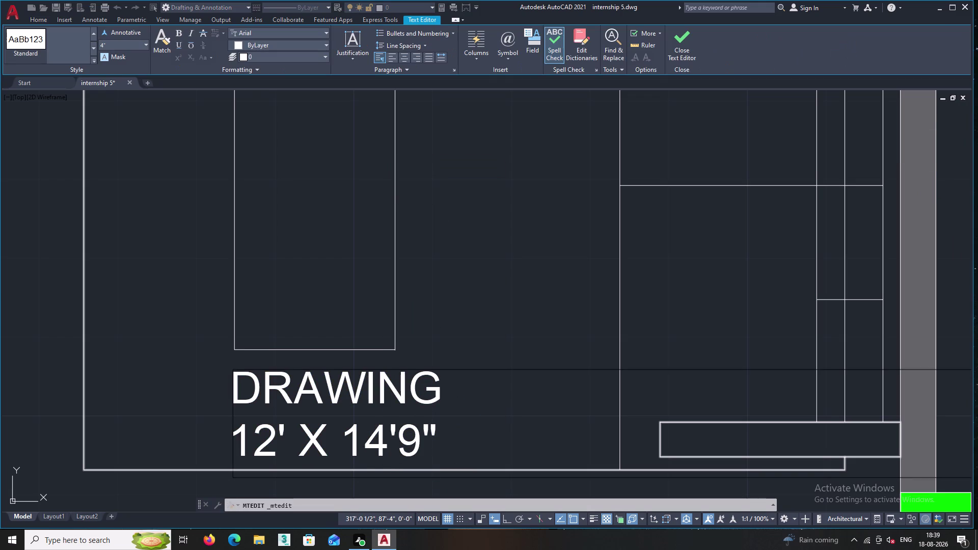
key(BackSpace)
key(0)
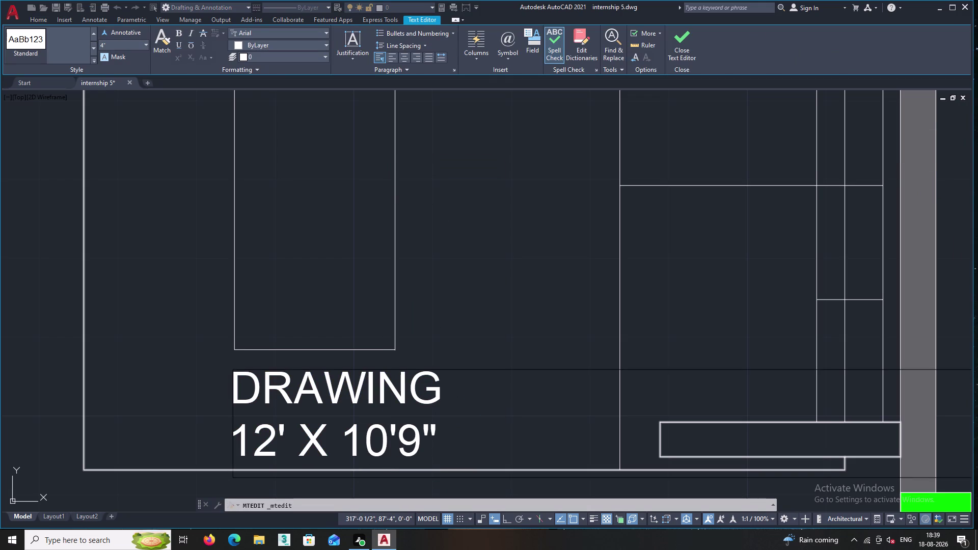
middle_drag(475, 385, 453, 370)
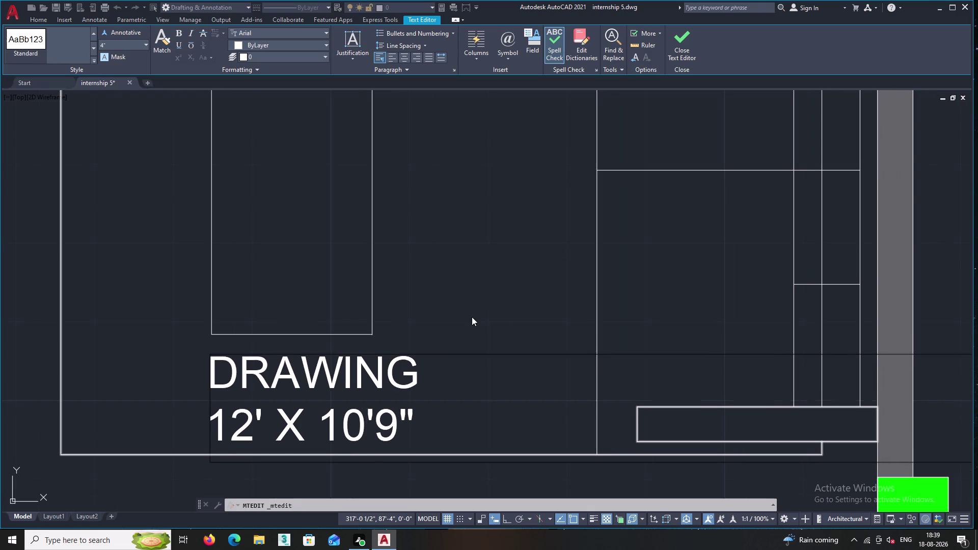
click(478, 304)
middle_drag(467, 299, 418, 283)
scroll(down, 3)
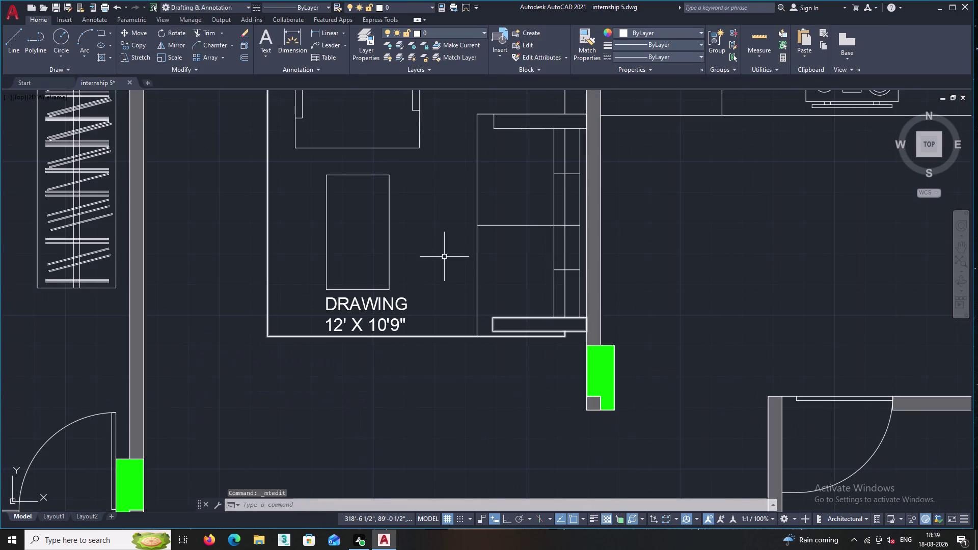
middle_drag(450, 246, 417, 364)
scroll(down, 3)
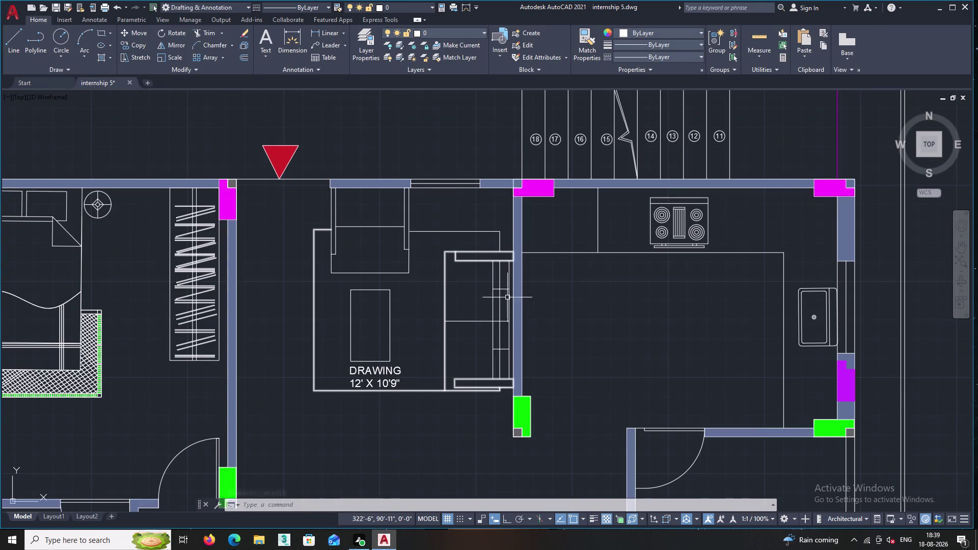
middle_drag(484, 279, 477, 363)
scroll(down, 3)
middle_drag(490, 242, 395, 359)
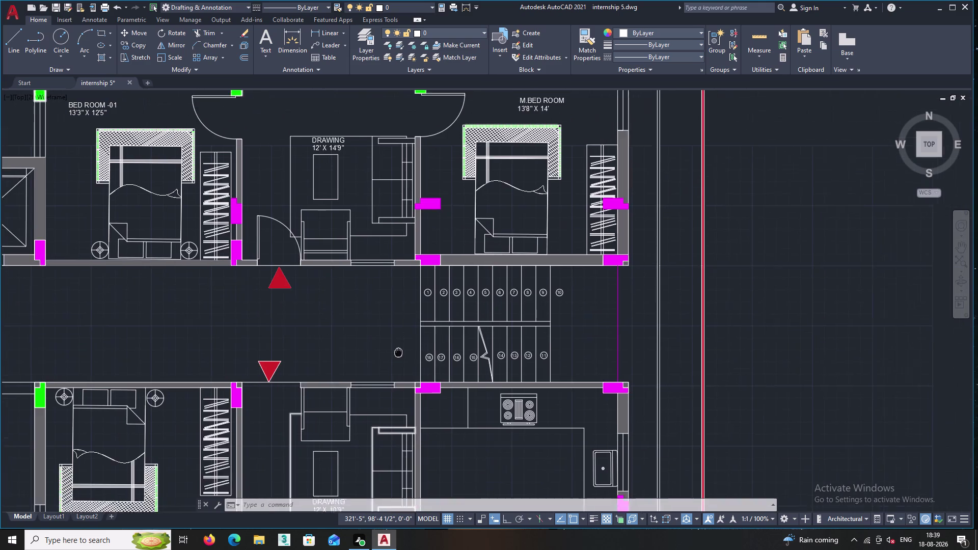
middle_drag(395, 359, 386, 383)
middle_drag(463, 224, 411, 389)
middle_drag(428, 238, 410, 319)
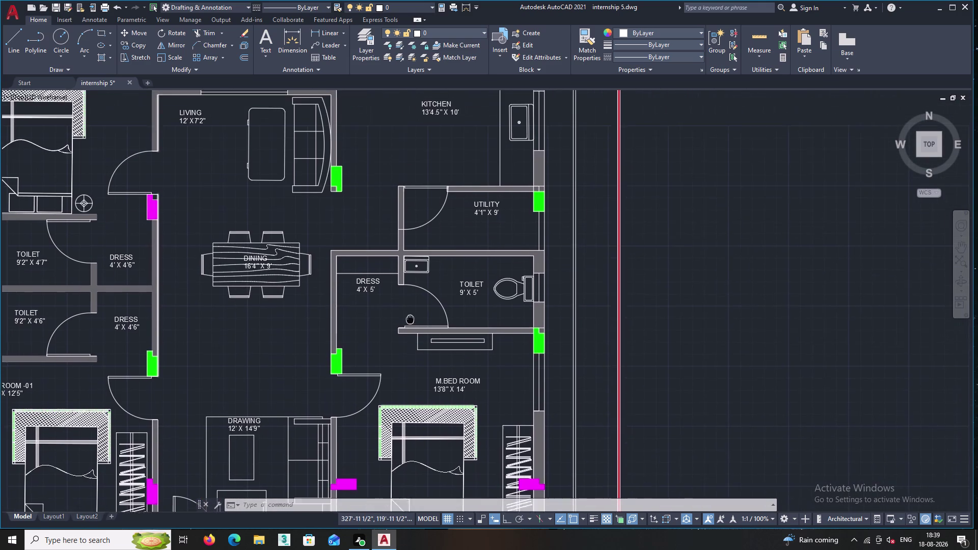
middle_drag(410, 320, 406, 354)
scroll(down, 3)
middle_drag(421, 216, 409, 317)
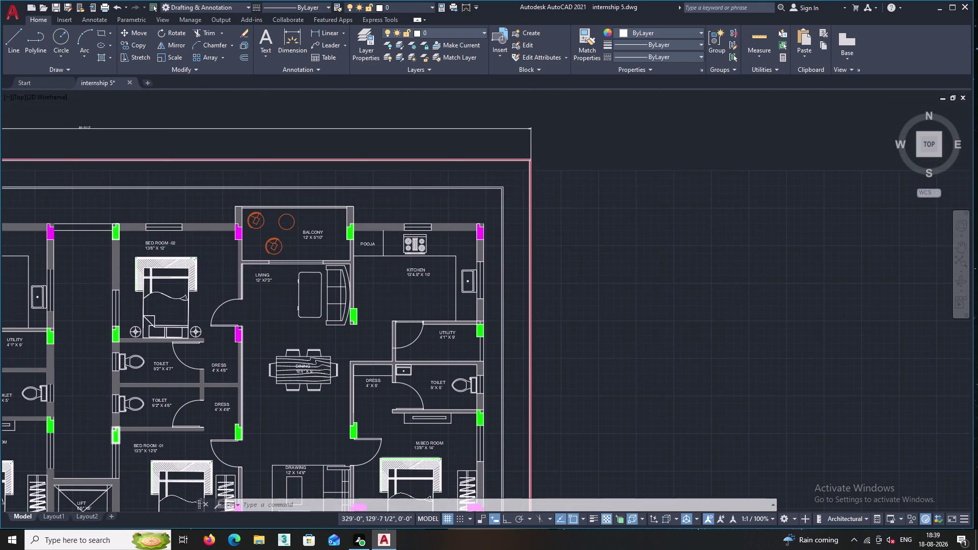
scroll(up, 3)
scroll(up, 3)
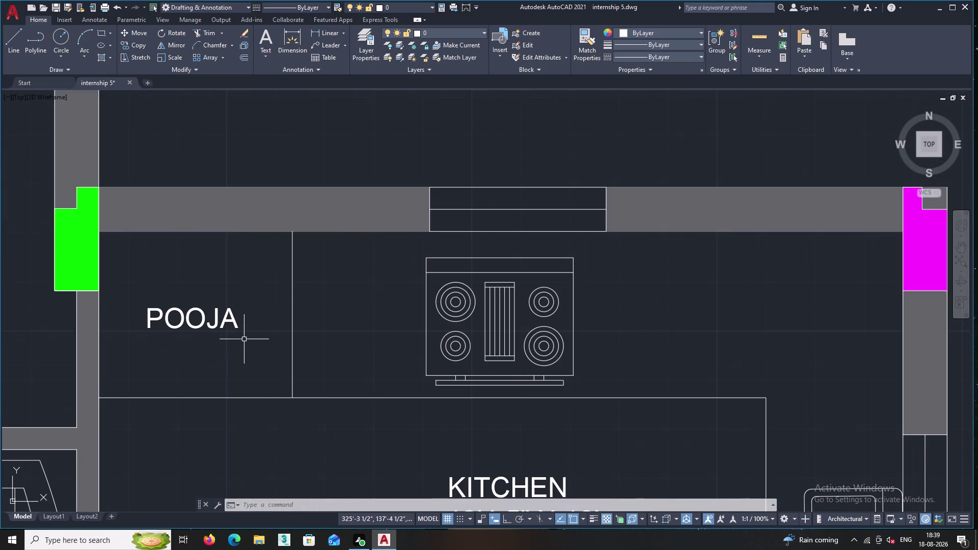
Start a Copy Selection of the POOJA label from a base point.
click(244, 342)
double_click(187, 300)
right_click(190, 276)
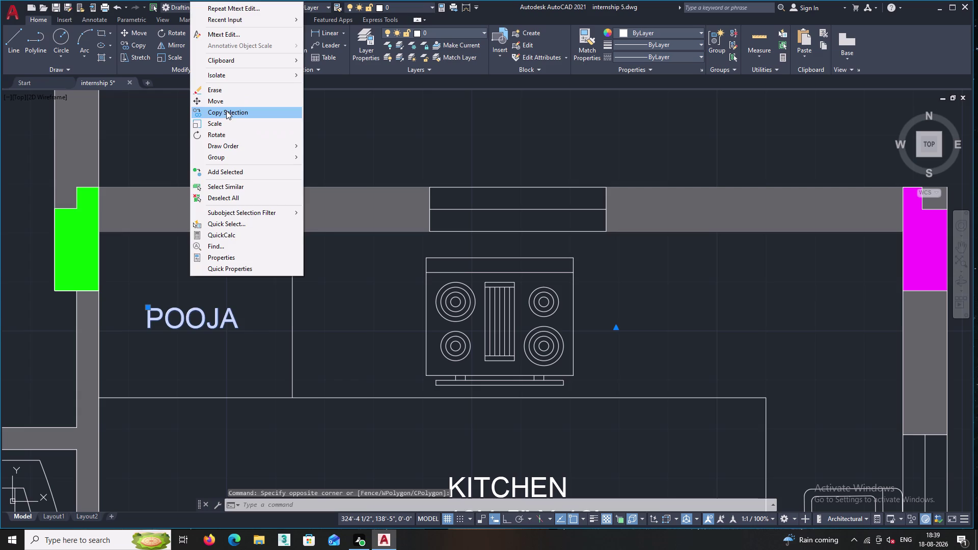
click(226, 111)
click(189, 315)
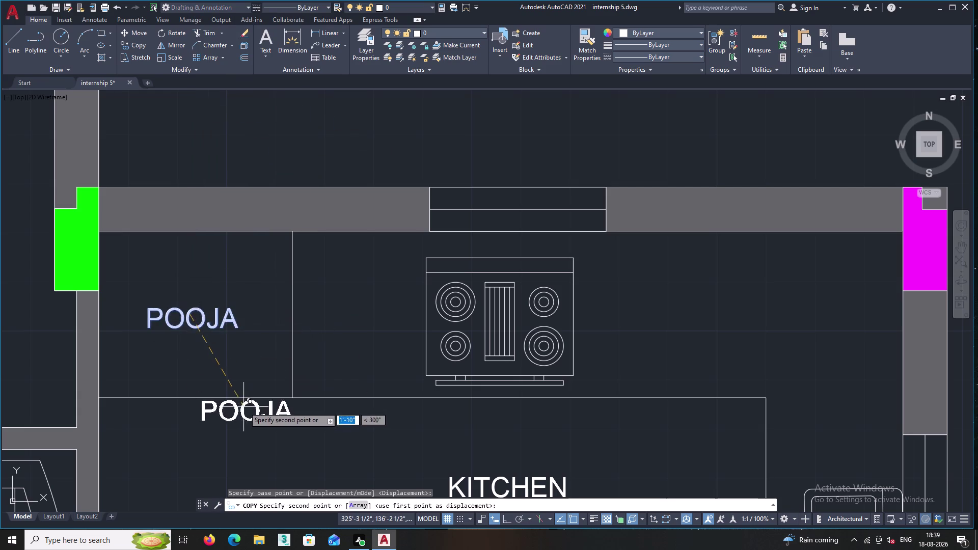
Place the POOJA copy beside the lower unit's kitchen stove.
middle_drag(244, 407, 239, 233)
scroll(down, 3)
middle_drag(335, 425, 350, 232)
scroll(down, 3)
middle_drag(376, 441, 388, 290)
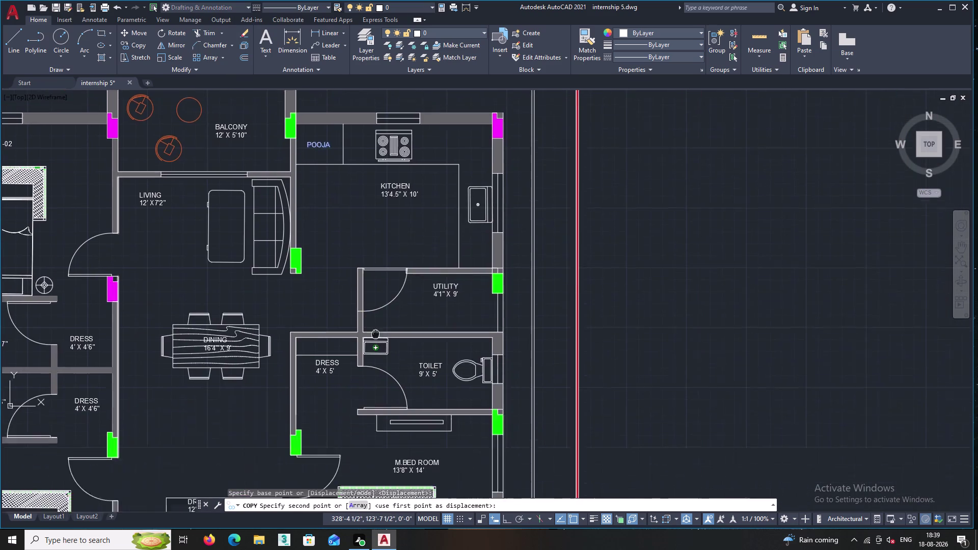
middle_drag(387, 290, 395, 270)
middle_drag(381, 447, 387, 266)
middle_drag(367, 399, 397, 252)
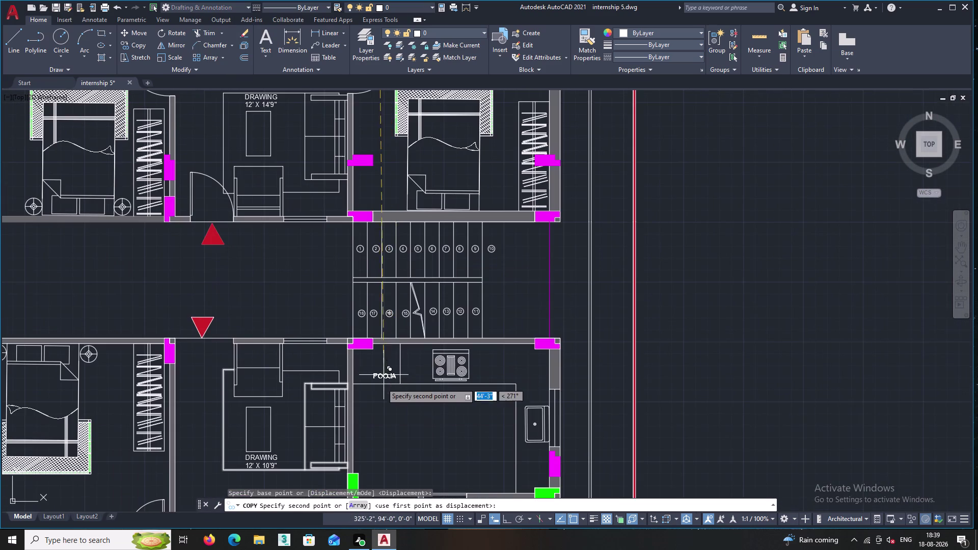
scroll(up, 3)
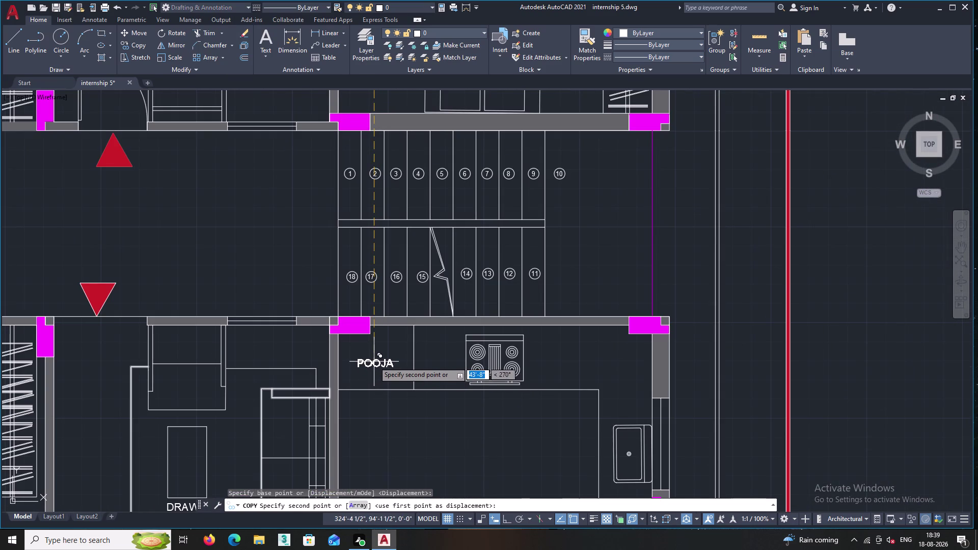
click(374, 357)
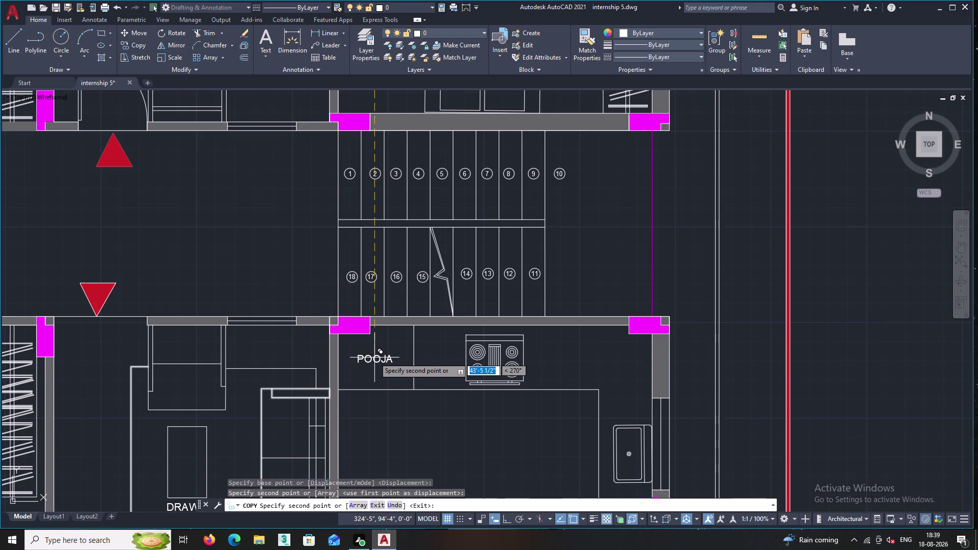
key(Escape)
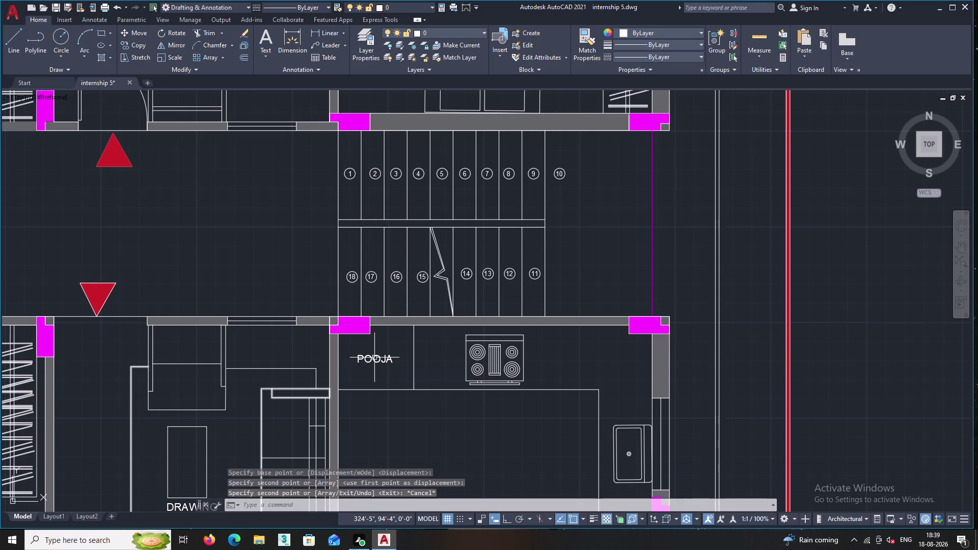
scroll(down, 3)
middle_drag(459, 262, 439, 358)
scroll(down, 3)
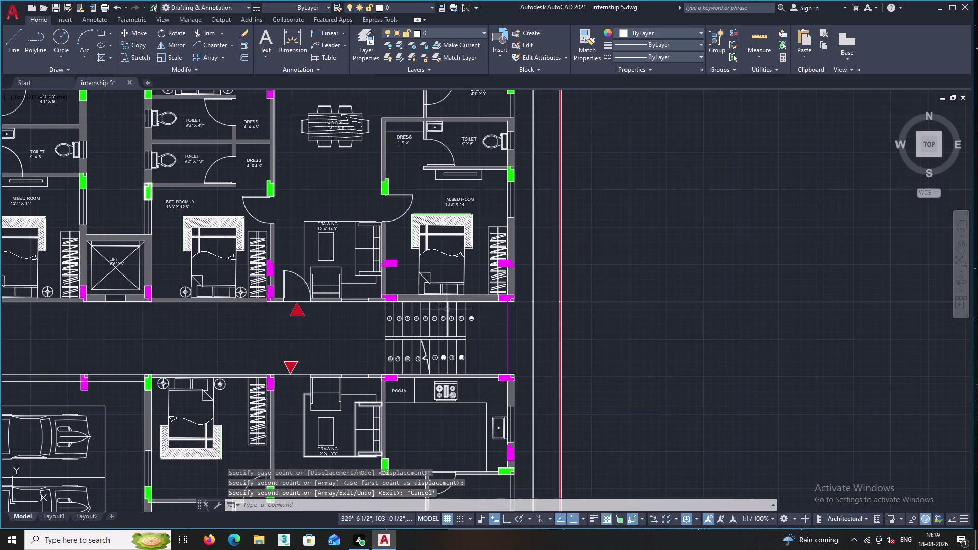
middle_drag(386, 355, 463, 289)
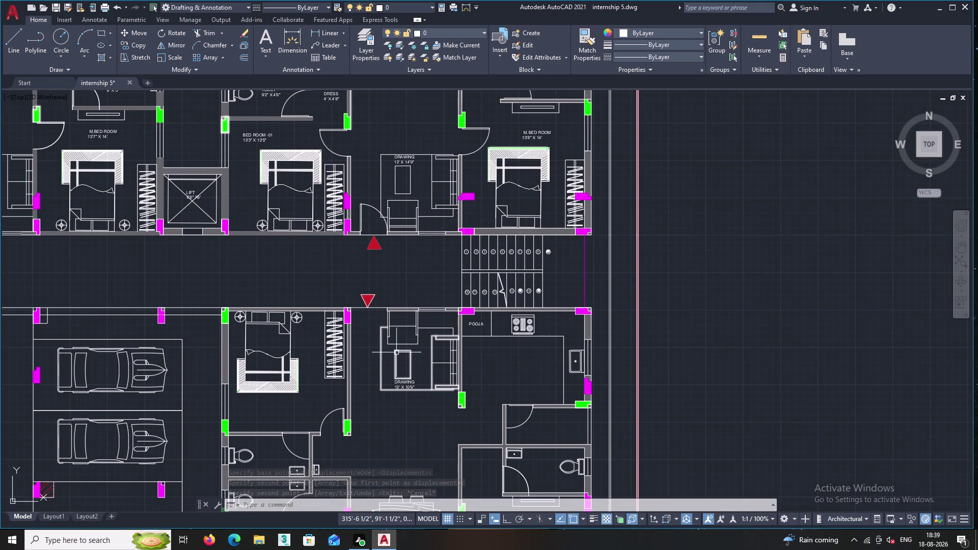
middle_drag(276, 395, 360, 324)
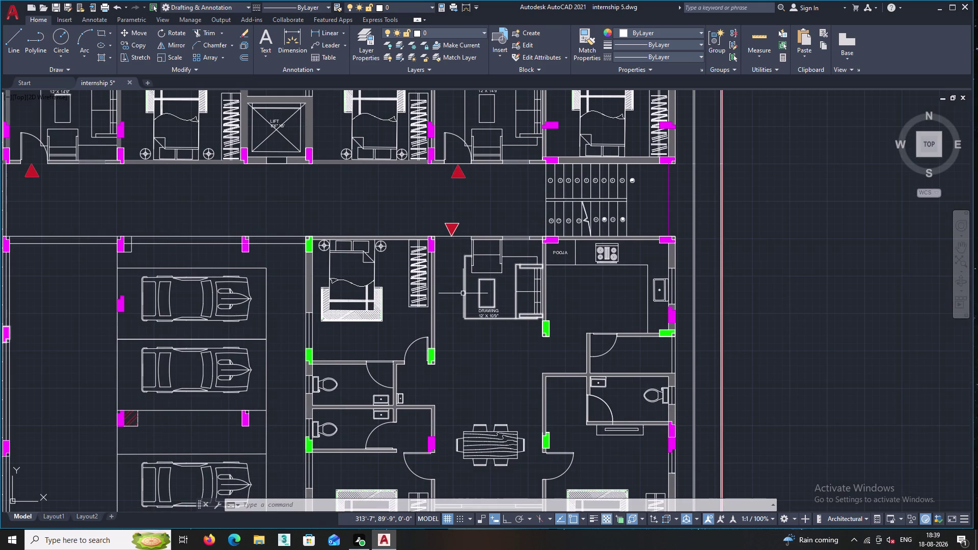
scroll(up, 3)
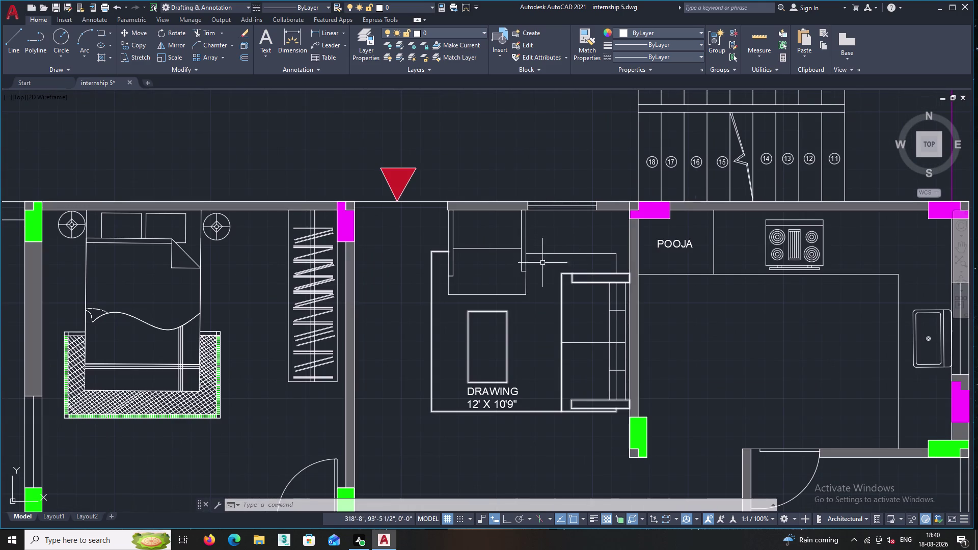
scroll(down, 3)
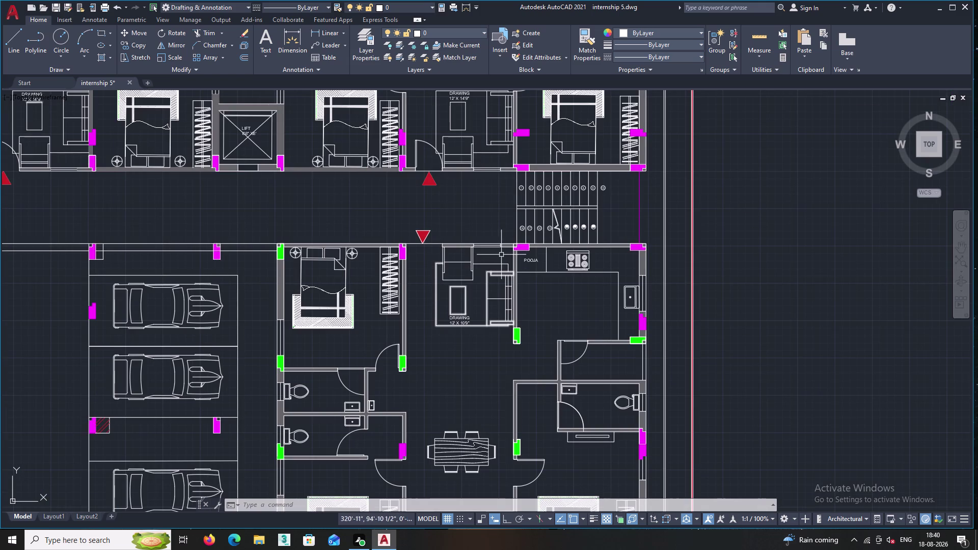
scroll(up, 3)
scroll(up, 3)
middle_drag(500, 253, 508, 220)
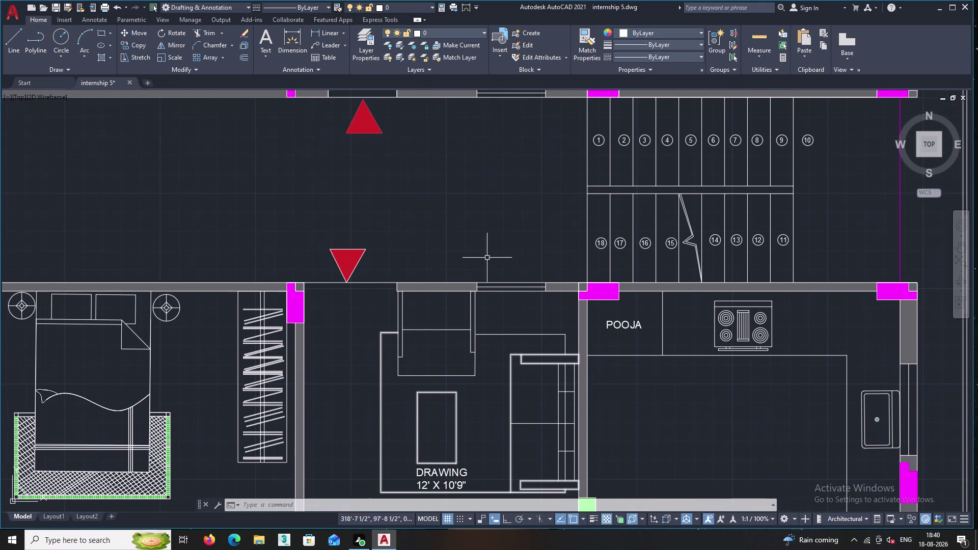
scroll(down, 3)
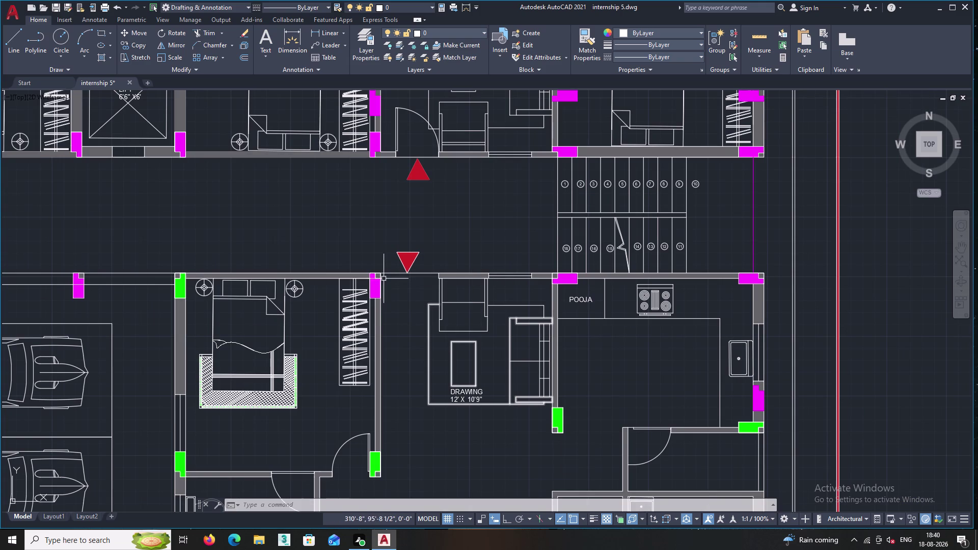
scroll(up, 3)
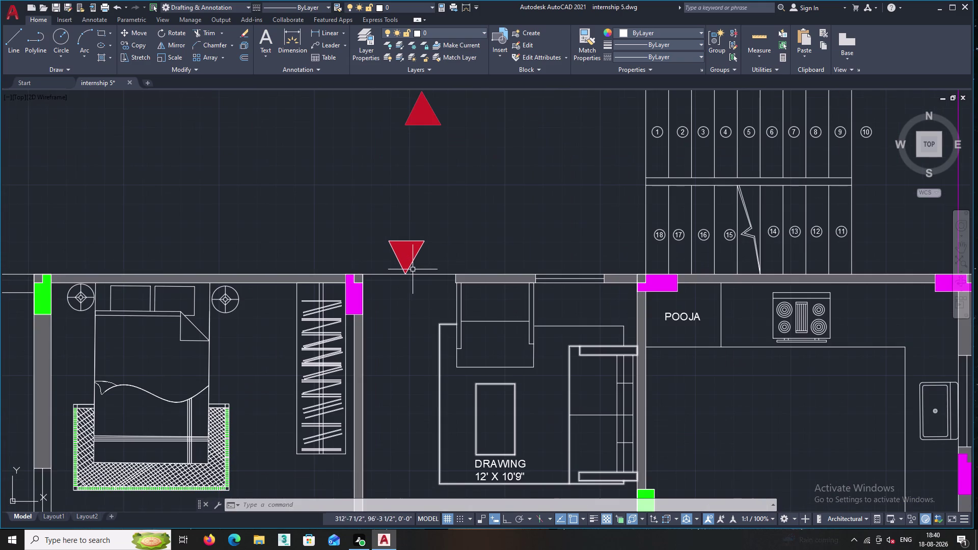
scroll(up, 3)
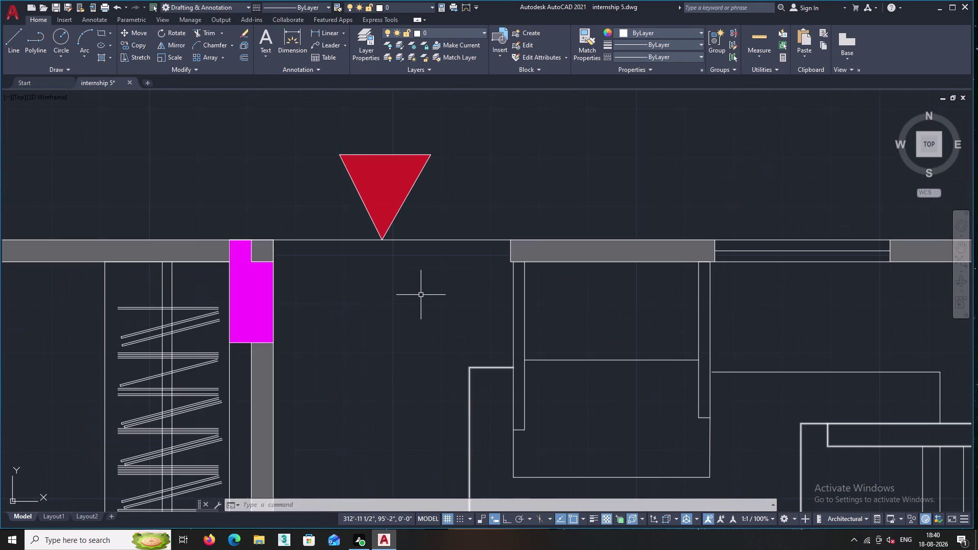
scroll(down, 3)
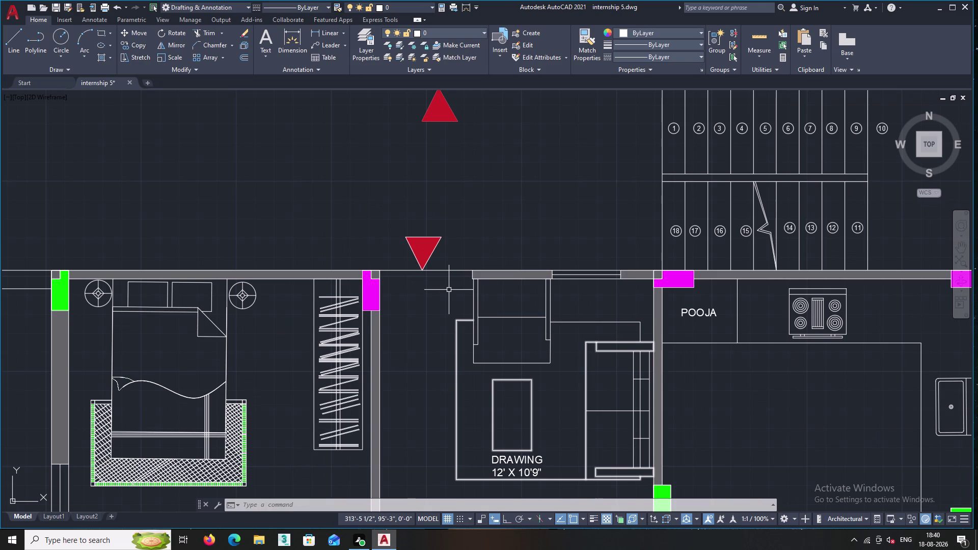
scroll(down, 3)
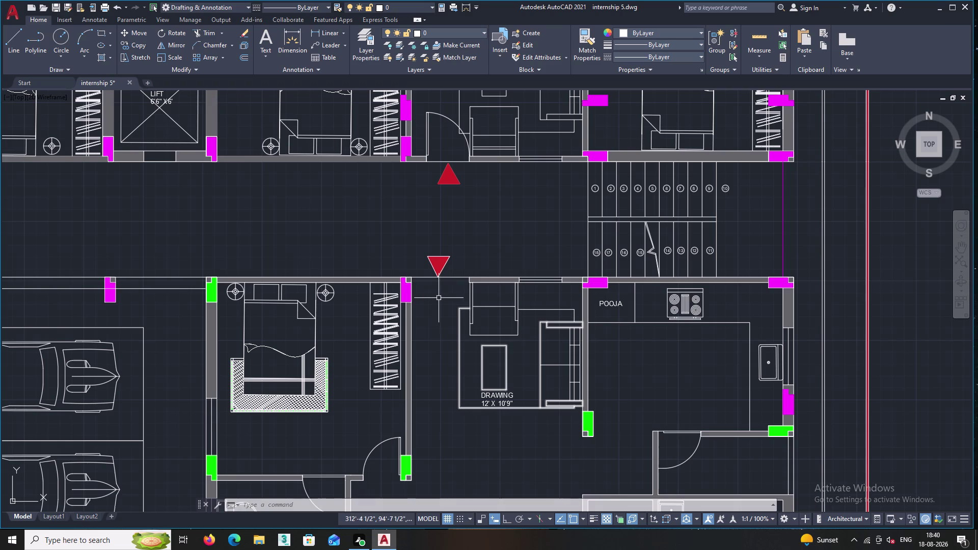
scroll(up, 3)
scroll(down, 3)
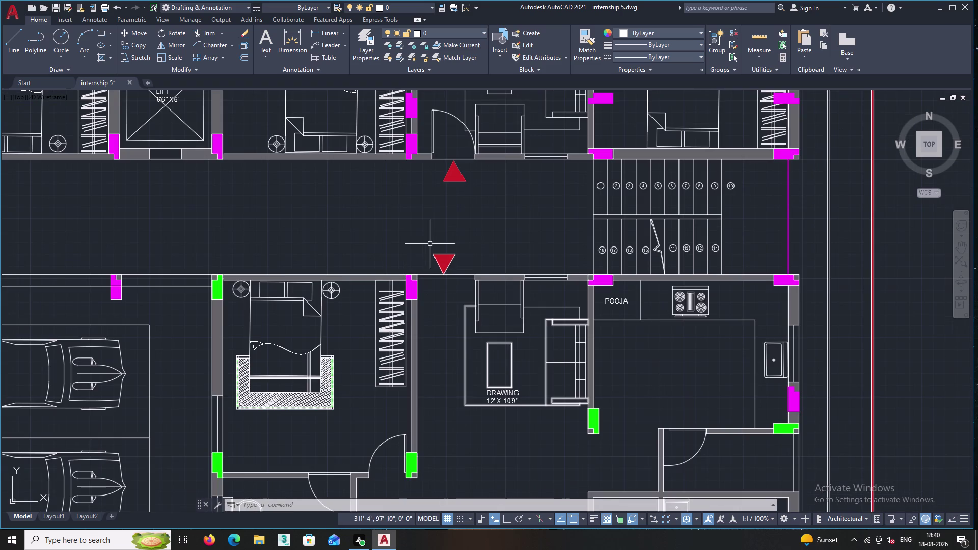
middle_drag(438, 168, 417, 279)
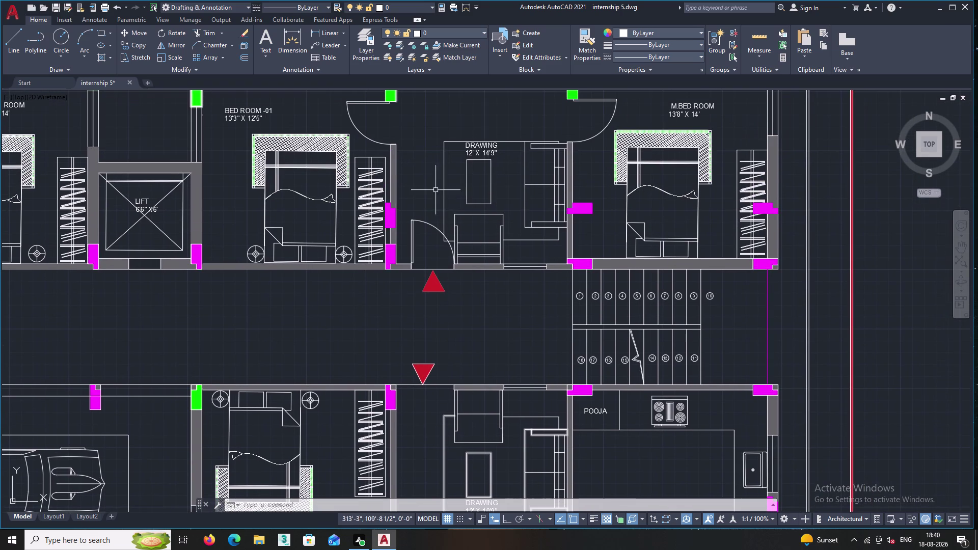
Copy the upper unit's door to a spot near the lower opening.
click(428, 223)
right_click(421, 193)
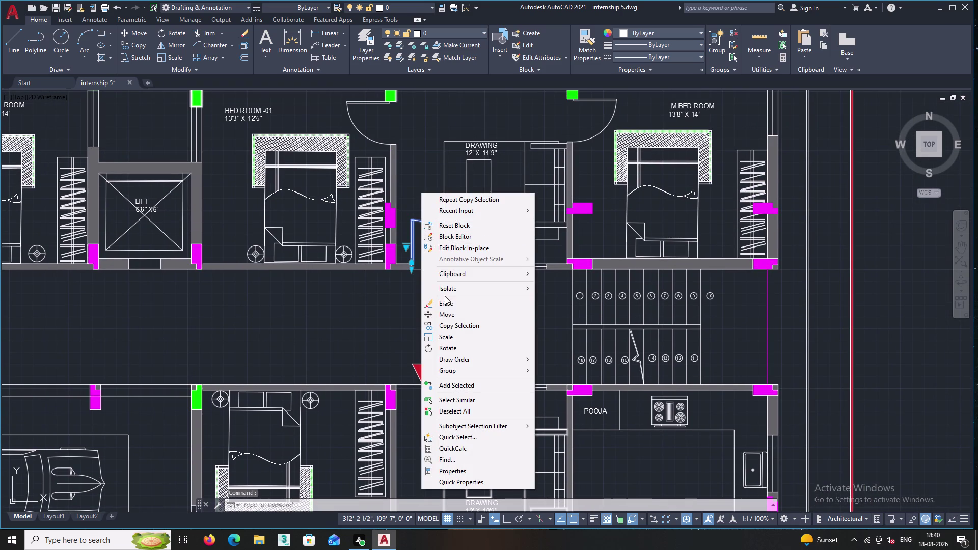
double_click(456, 322)
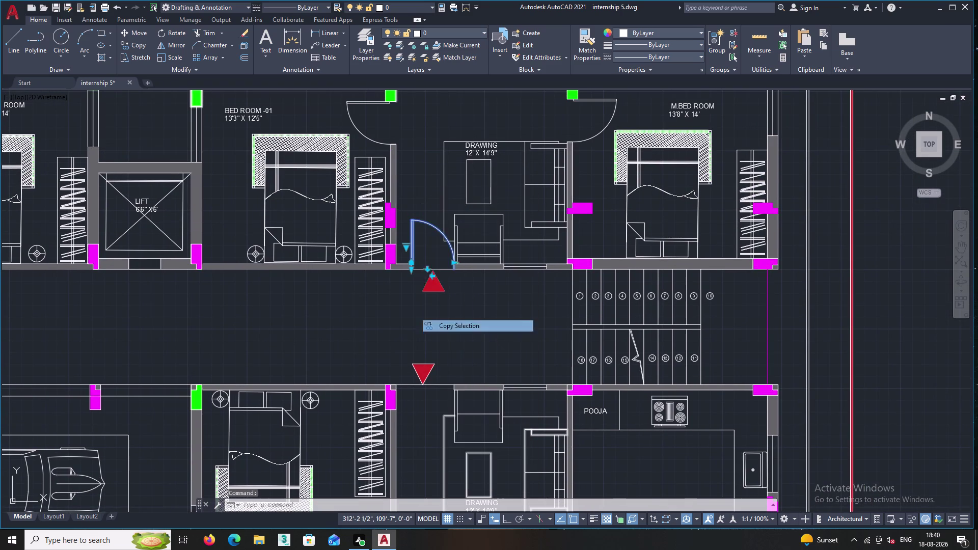
click(408, 410)
key(Escape)
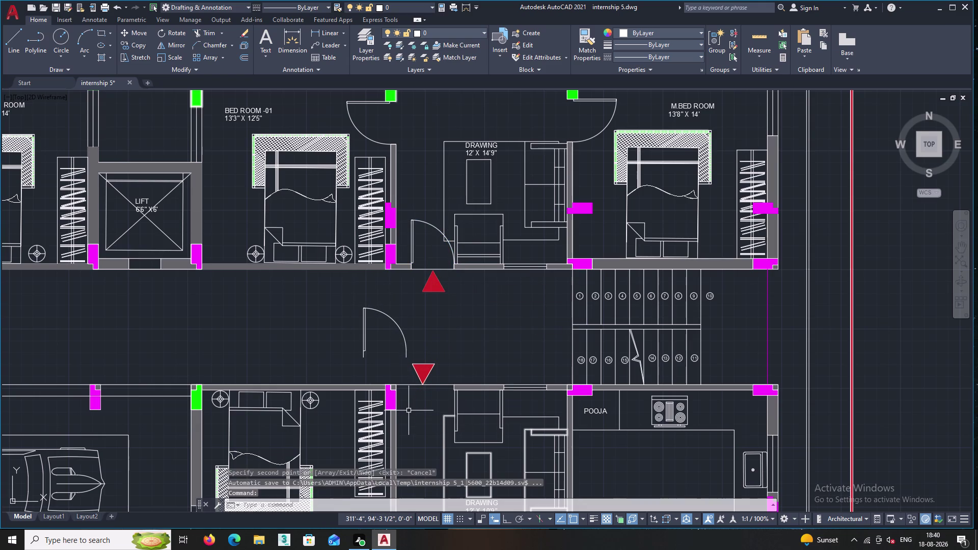
Copy the door from its hinge corner to the lower opening's corner.
click(363, 336)
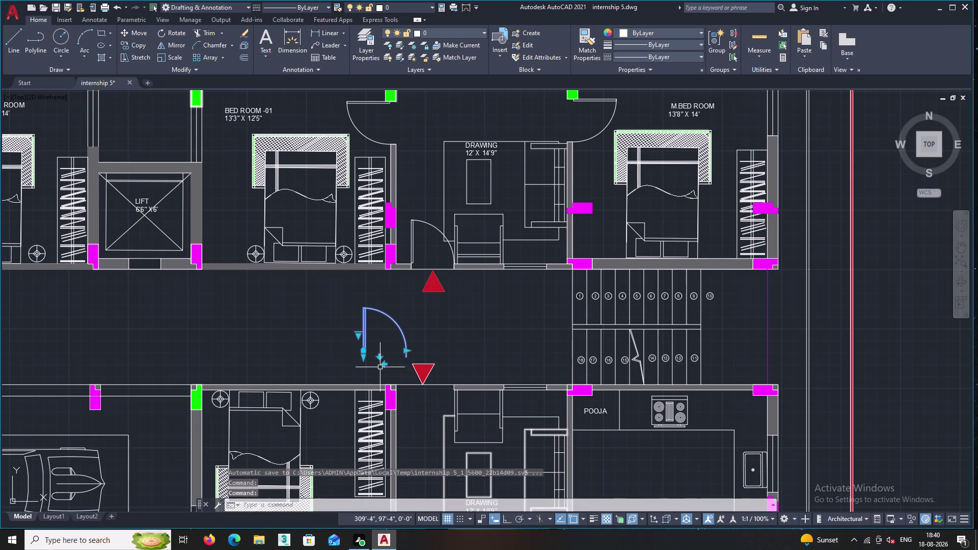
scroll(up, 3)
double_click(380, 355)
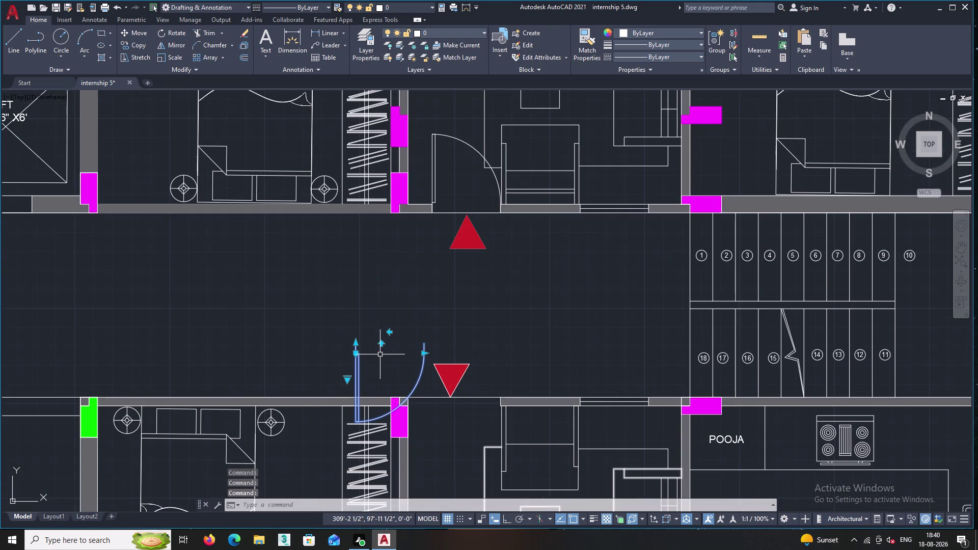
right_click(403, 325)
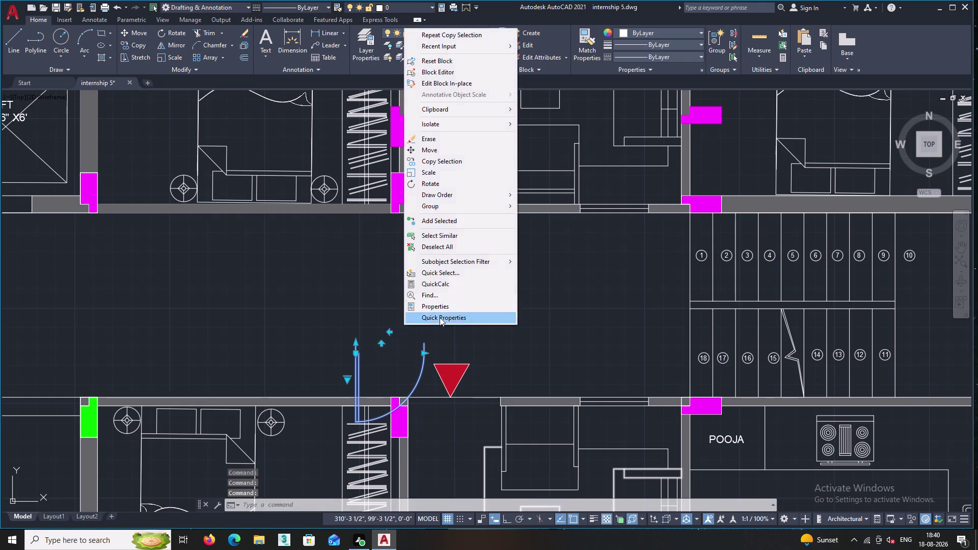
click(458, 160)
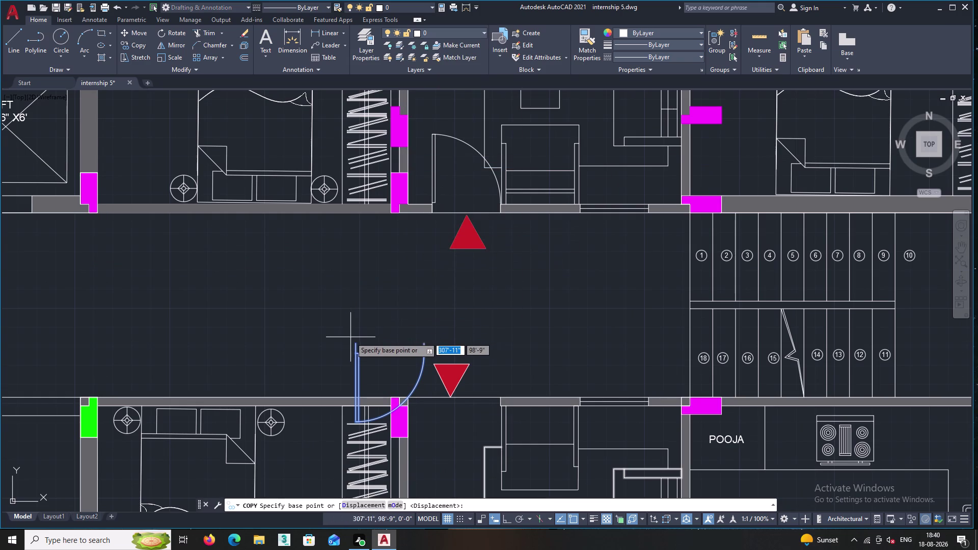
click(356, 344)
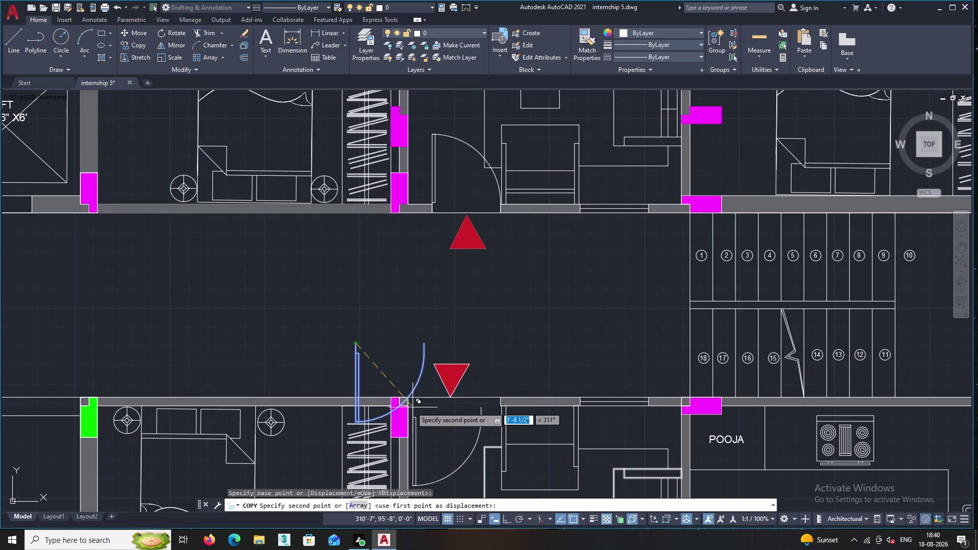
scroll(up, 3)
scroll(up, 3)
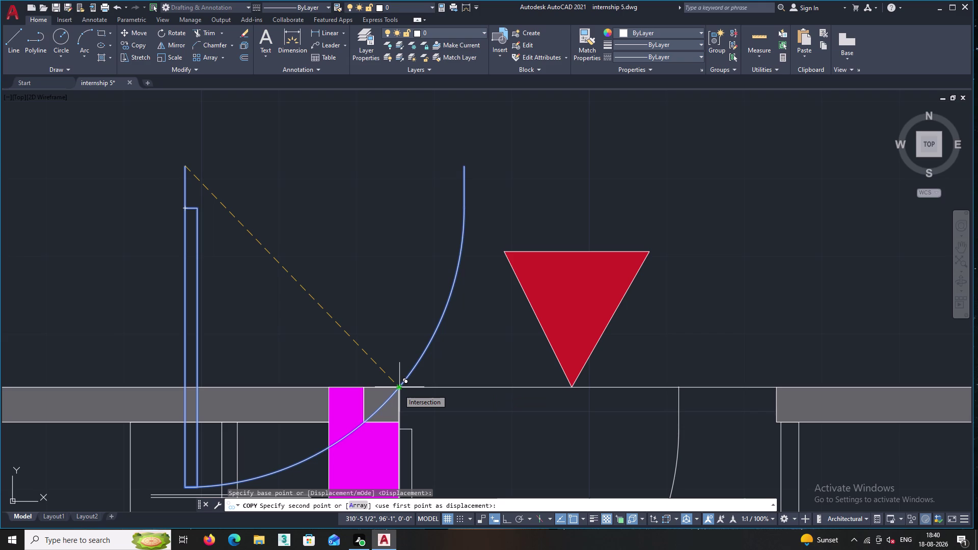
double_click(398, 389)
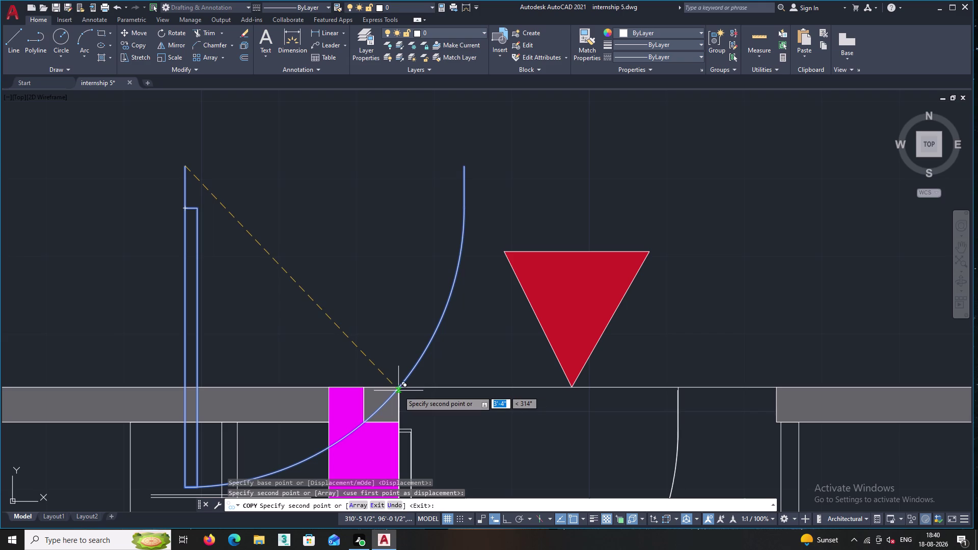
key(Return)
Erase the stray extra door object.
click(414, 369)
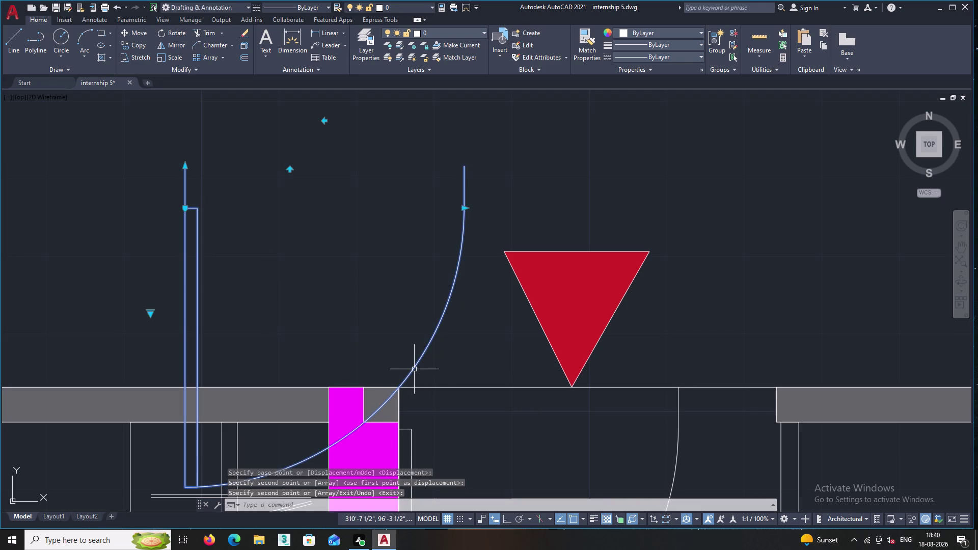
key(Delete)
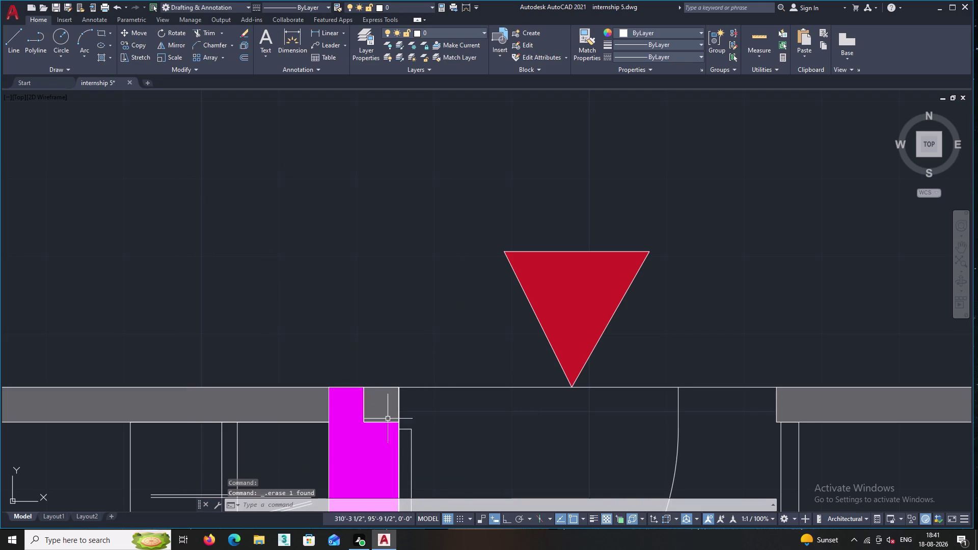
click(407, 428)
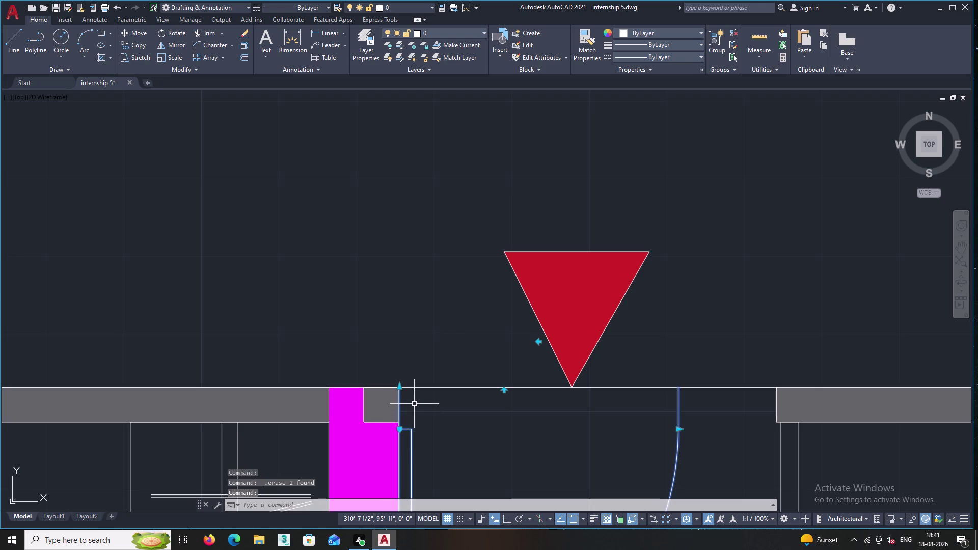
right_click(415, 403)
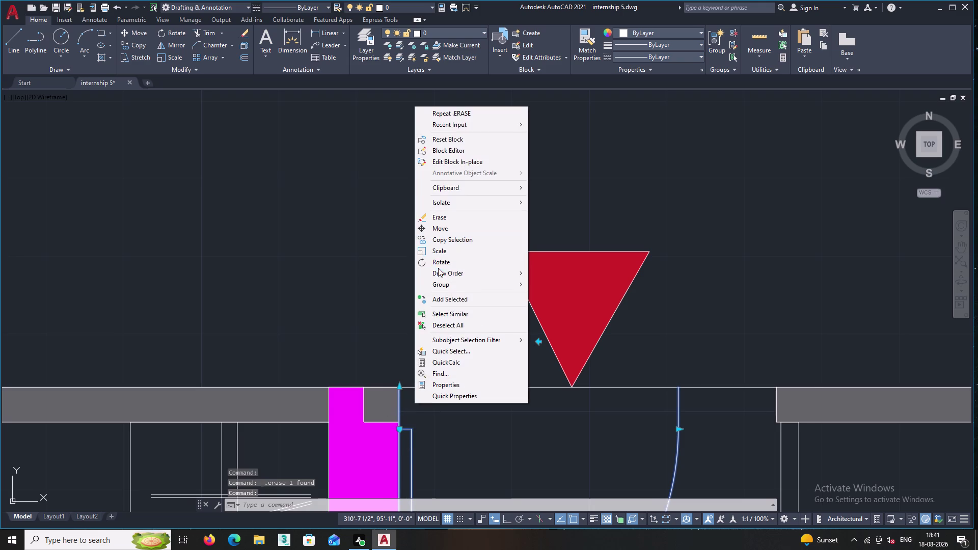
double_click(441, 251)
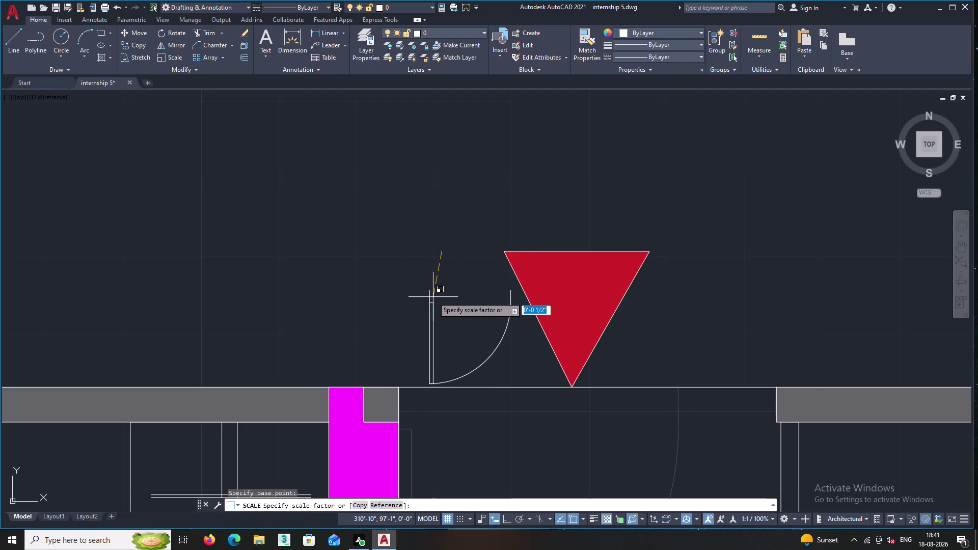
key(r)
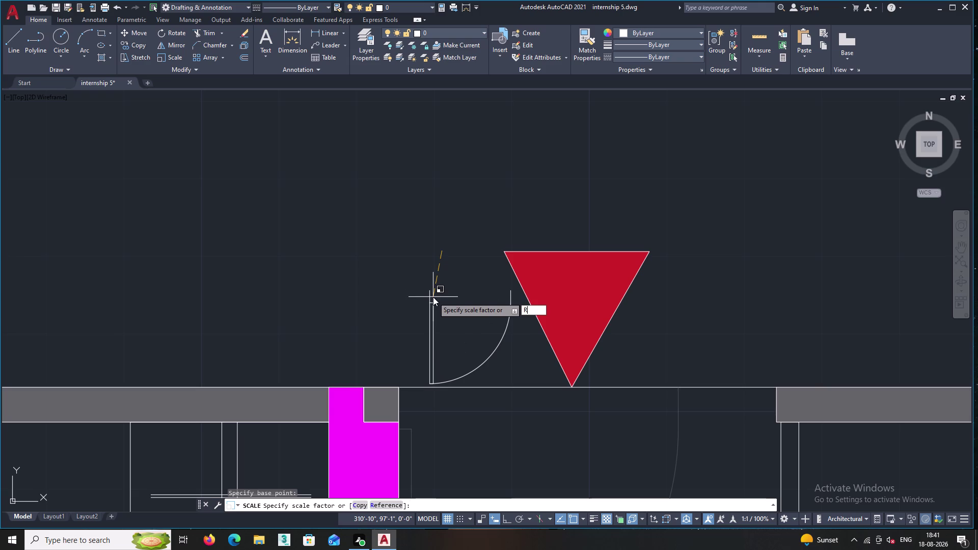
key(Return)
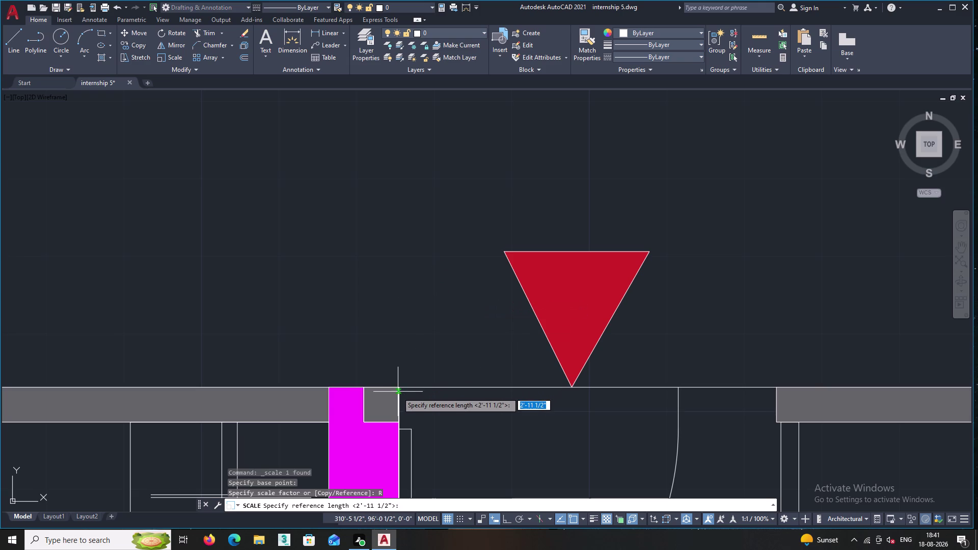
click(398, 388)
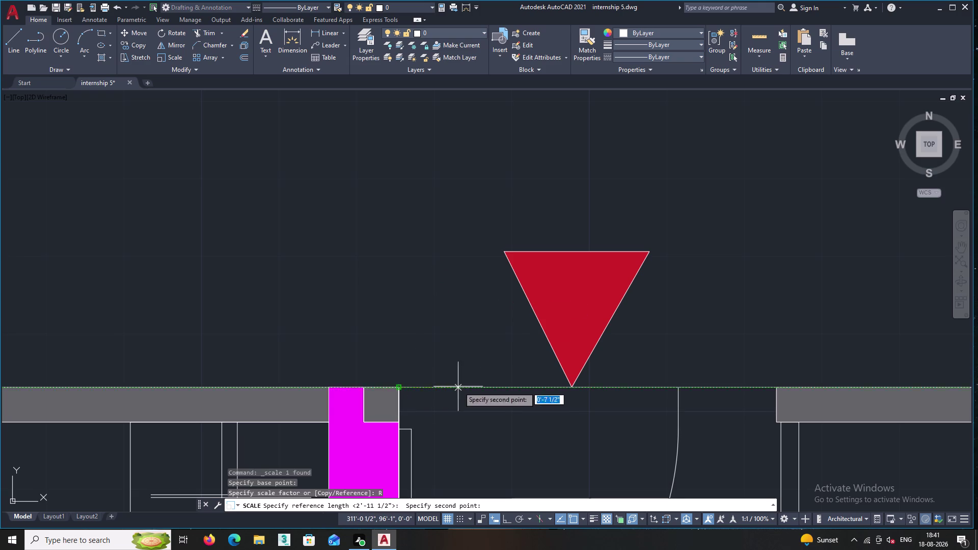
middle_drag(459, 386, 347, 385)
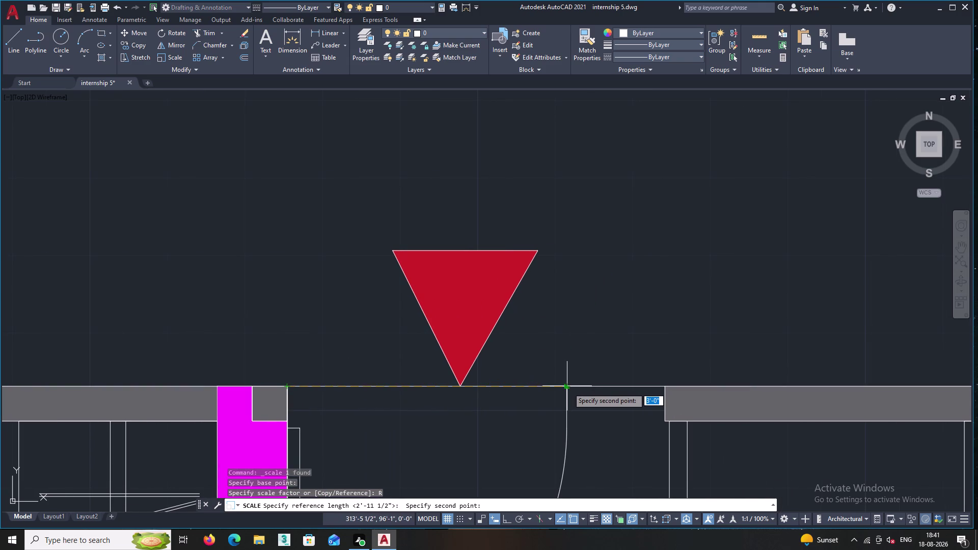
double_click(568, 387)
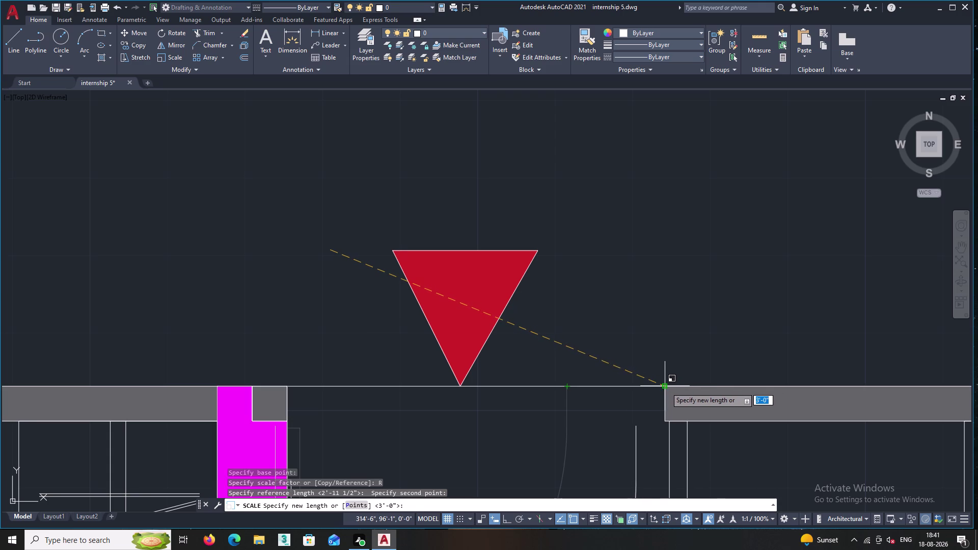
click(665, 388)
middle_drag(629, 416, 599, 321)
scroll(down, 3)
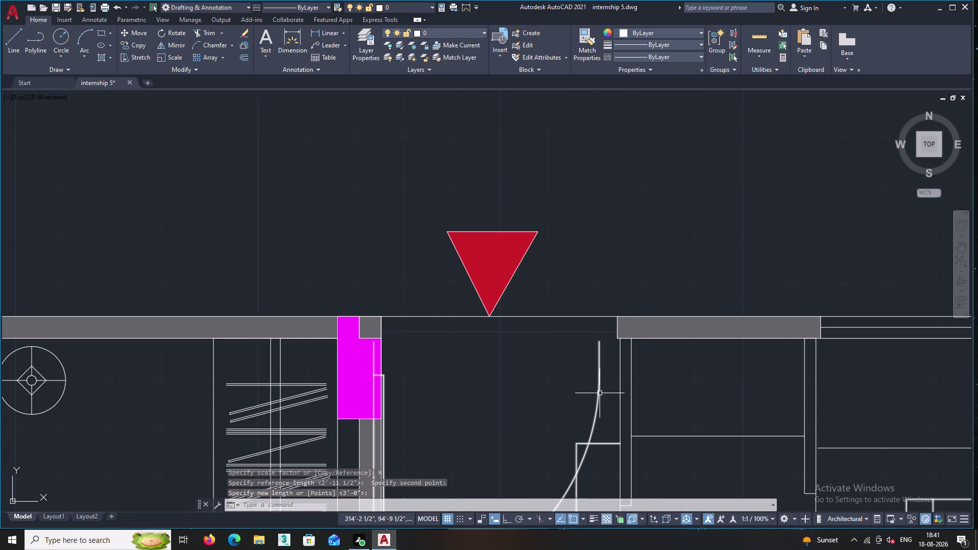
key(ctrl+z)
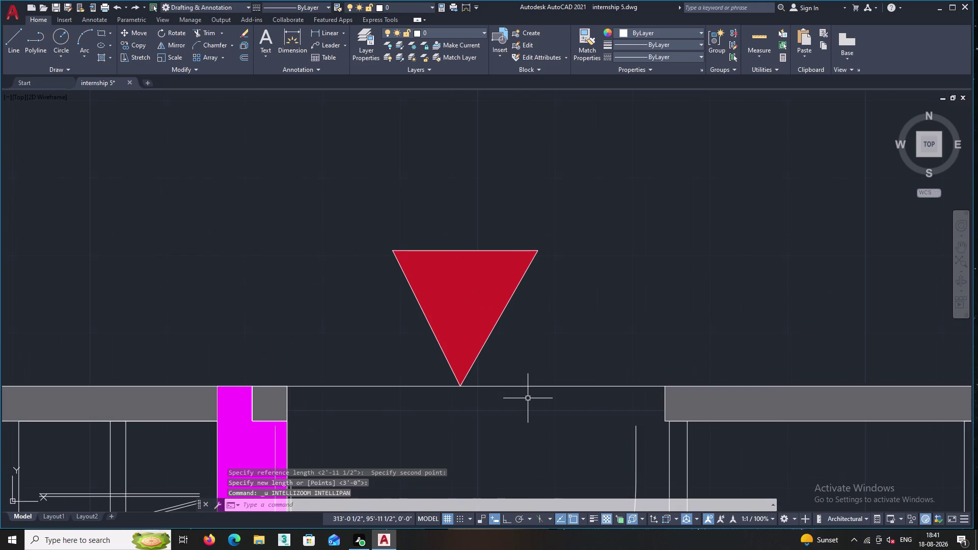
key(ctrl+z)
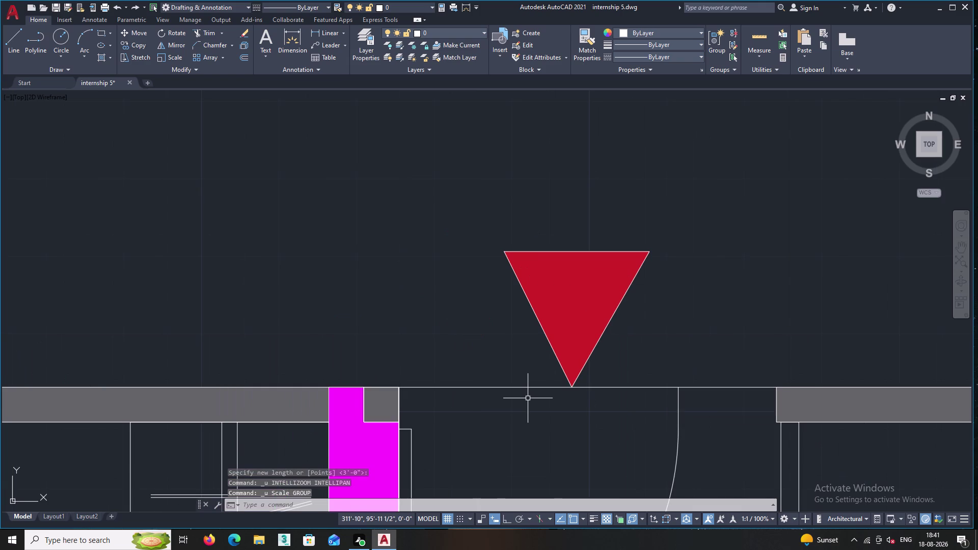
scroll(up, 3)
middle_drag(386, 357, 360, 282)
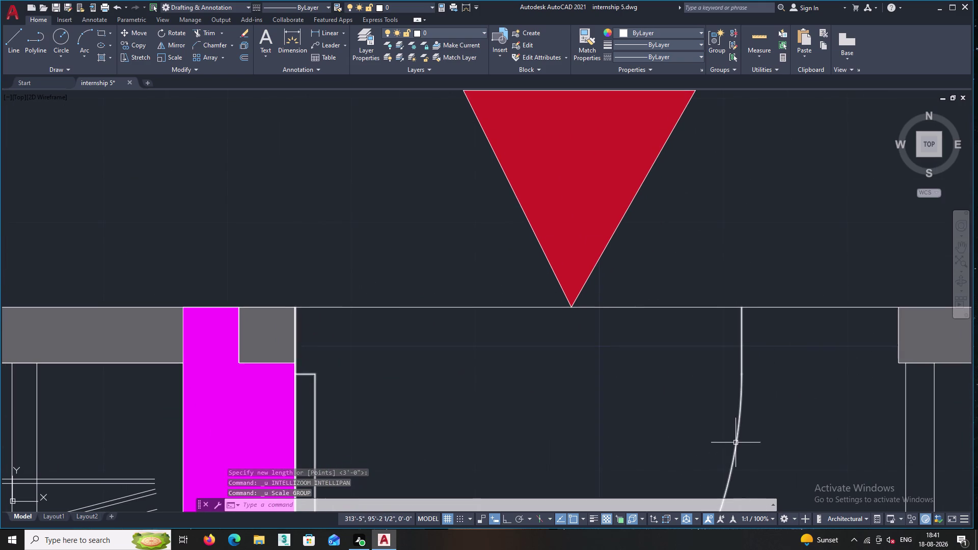
click(735, 442)
Scale the door from its hinge by Reference, using its current width as reference.
right_click(591, 401)
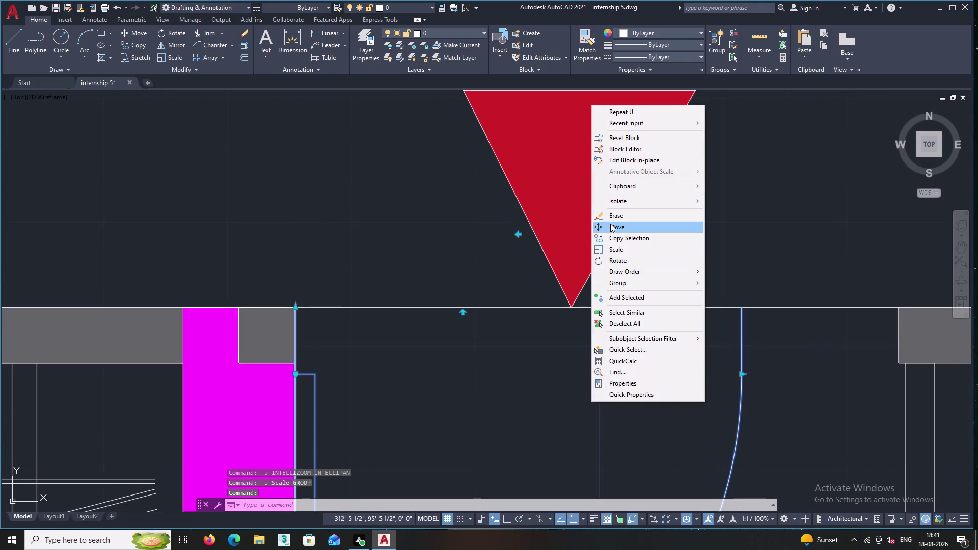
click(615, 250)
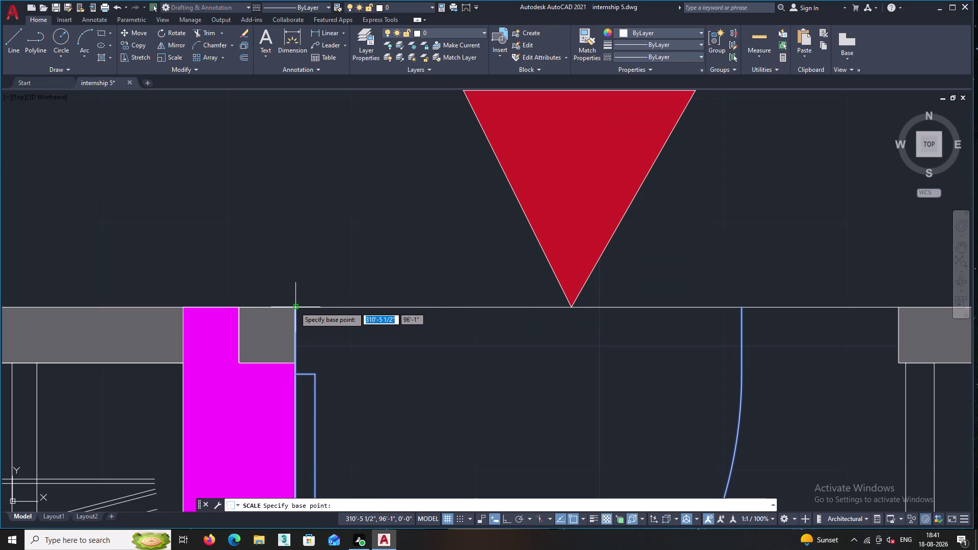
click(294, 306)
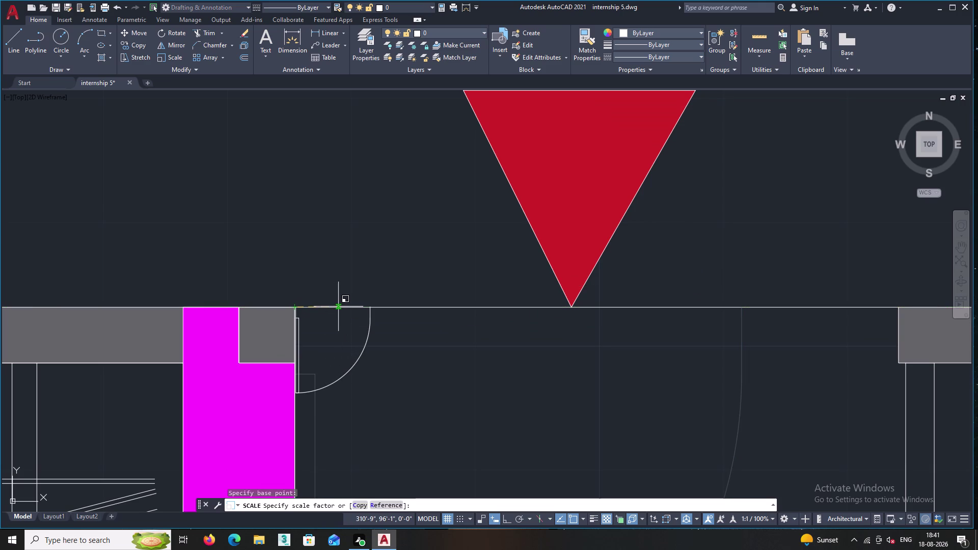
key(r)
key(Return)
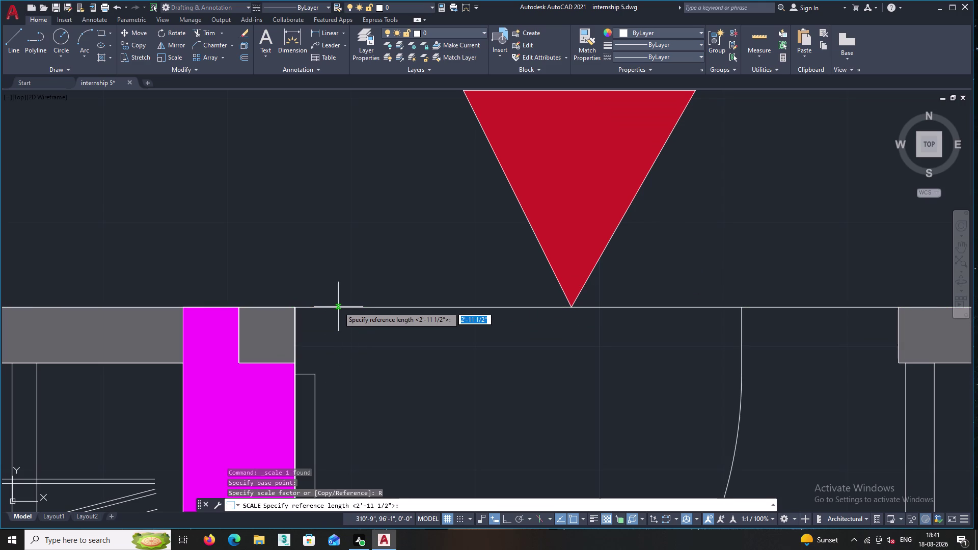
click(296, 308)
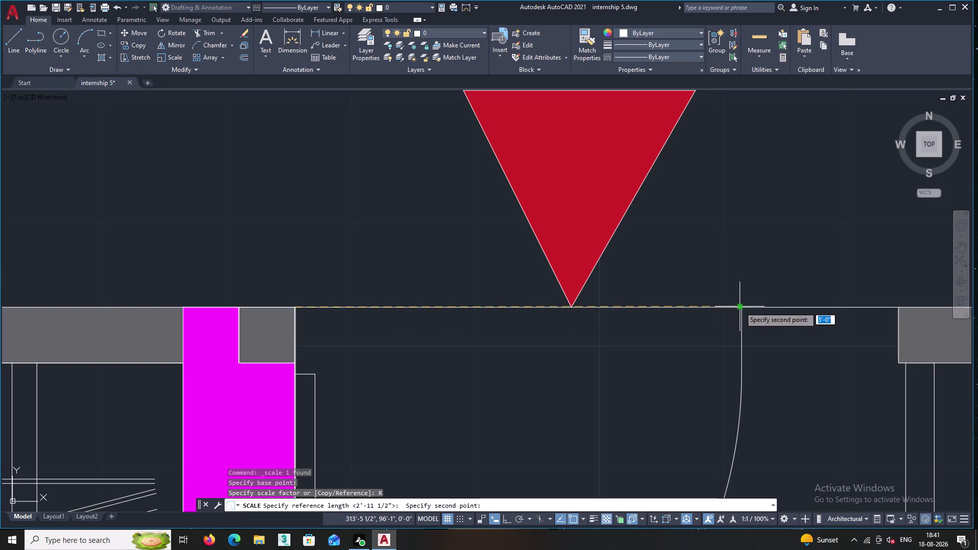
double_click(743, 306)
Set the new length at the opening's far jamb so the door spans it.
middle_drag(790, 309, 713, 278)
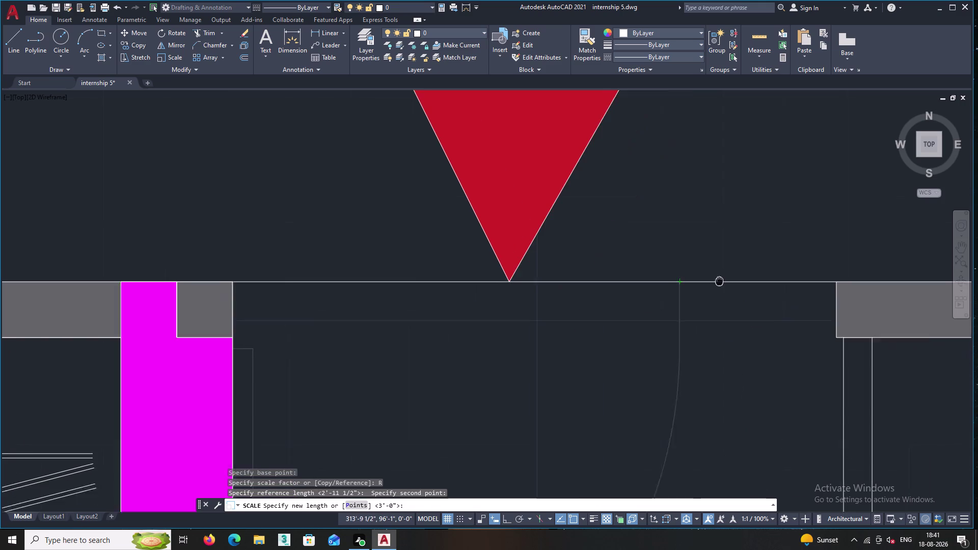
middle_drag(713, 278, 660, 264)
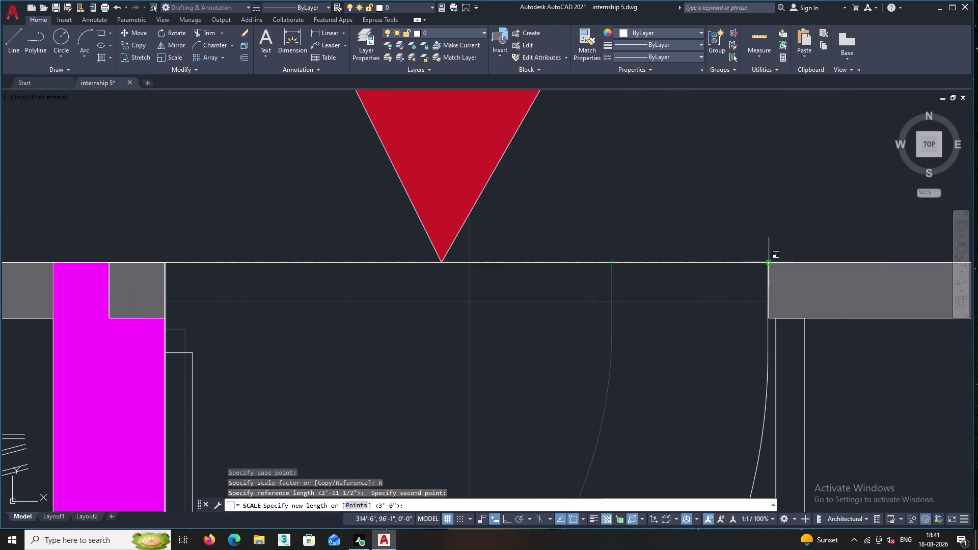
click(769, 263)
scroll(down, 3)
scroll(down, 3)
middle_drag(707, 343, 698, 312)
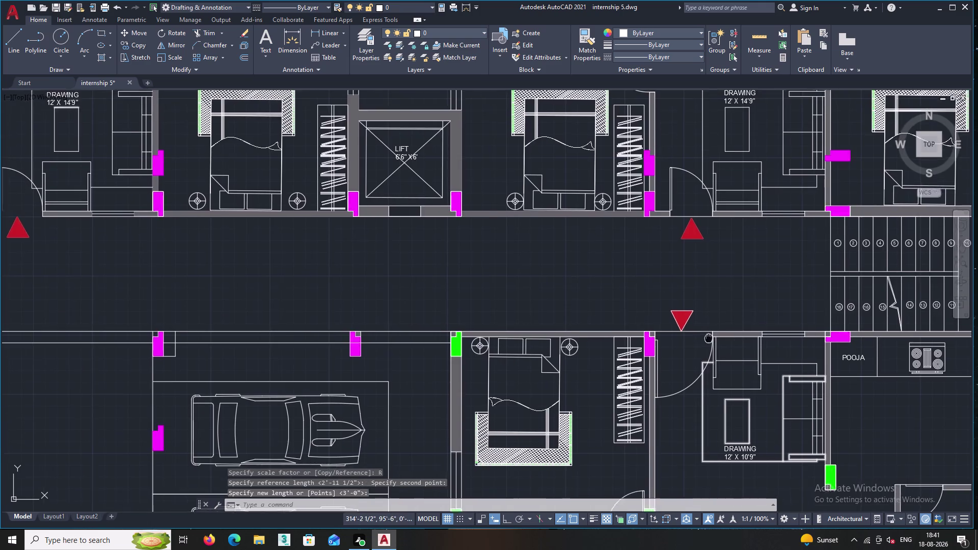
middle_drag(698, 312, 691, 293)
scroll(up, 3)
scroll(up, 3)
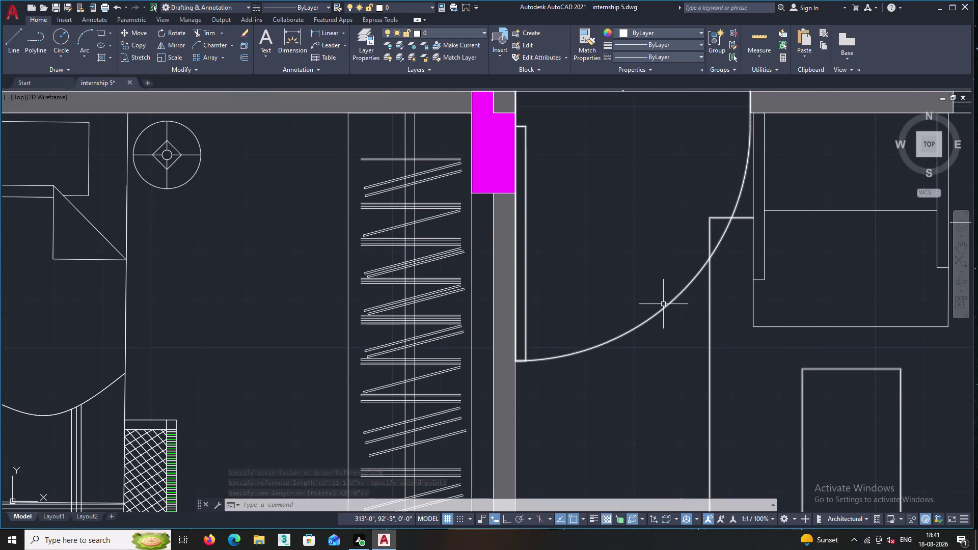
scroll(down, 3)
scroll(down, 3)
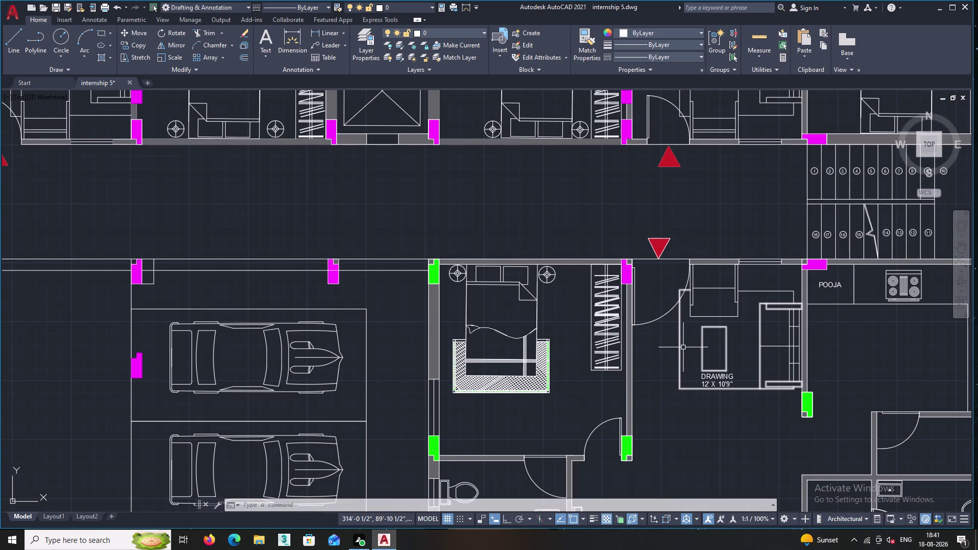